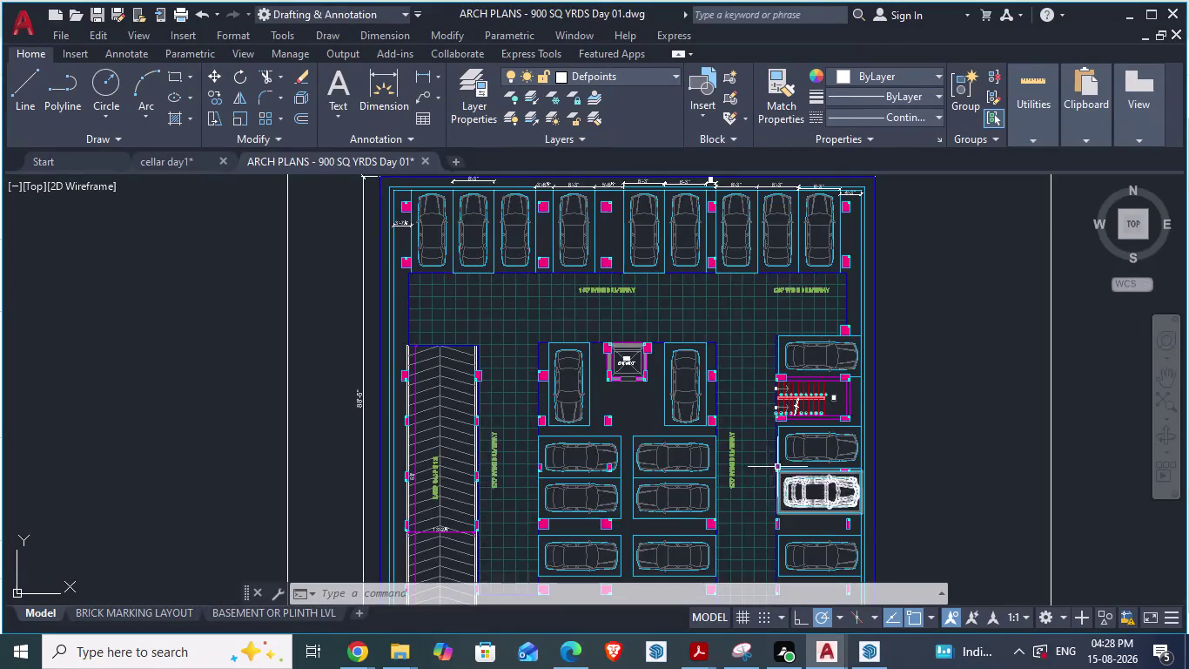
Zoom around the parking bays, select the ramp's chevron hatch, then switch to the plan PDF.
scroll(down, 3)
scroll(up, 3)
scroll(up, 3)
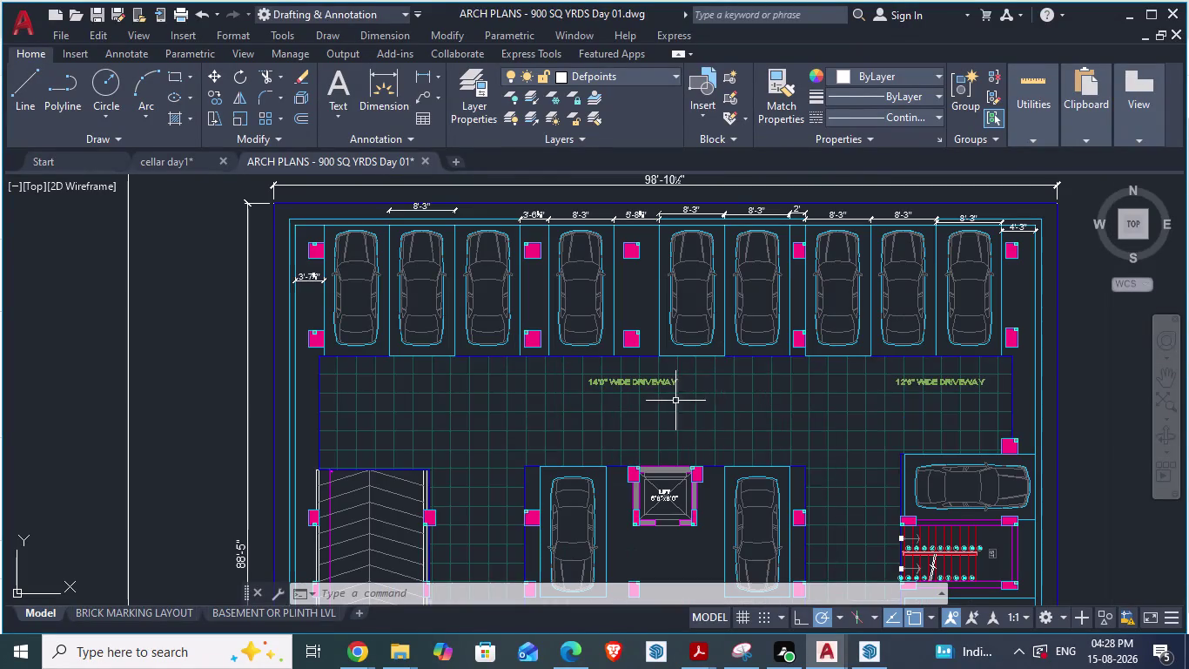
scroll(up, 3)
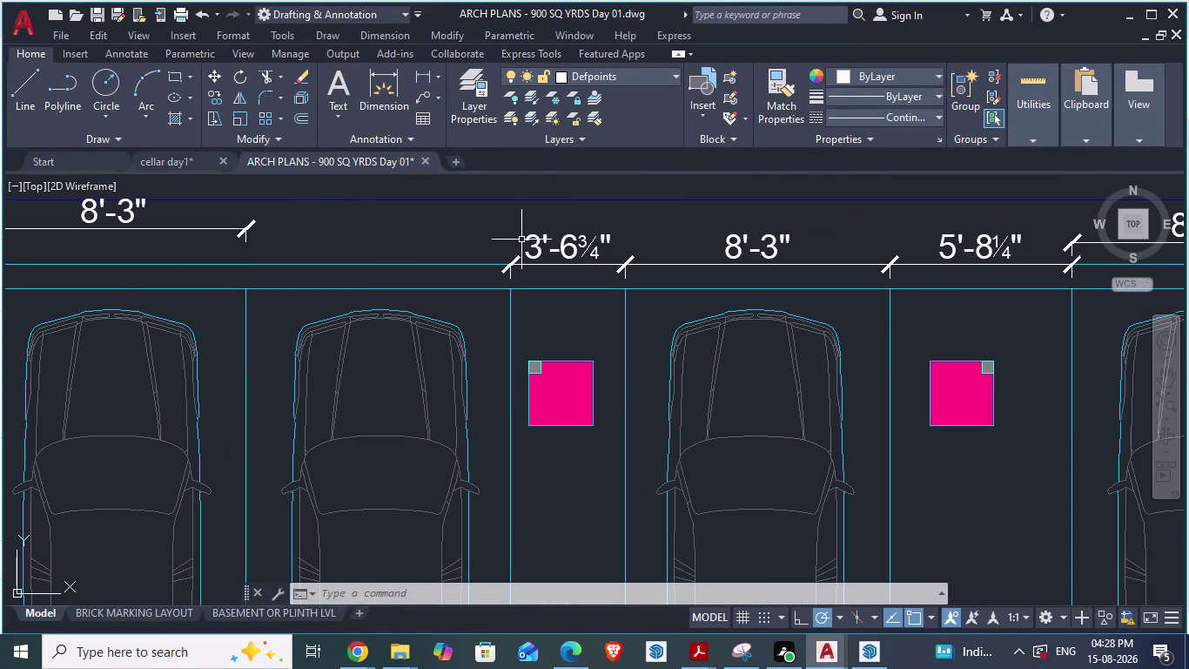
scroll(down, 3)
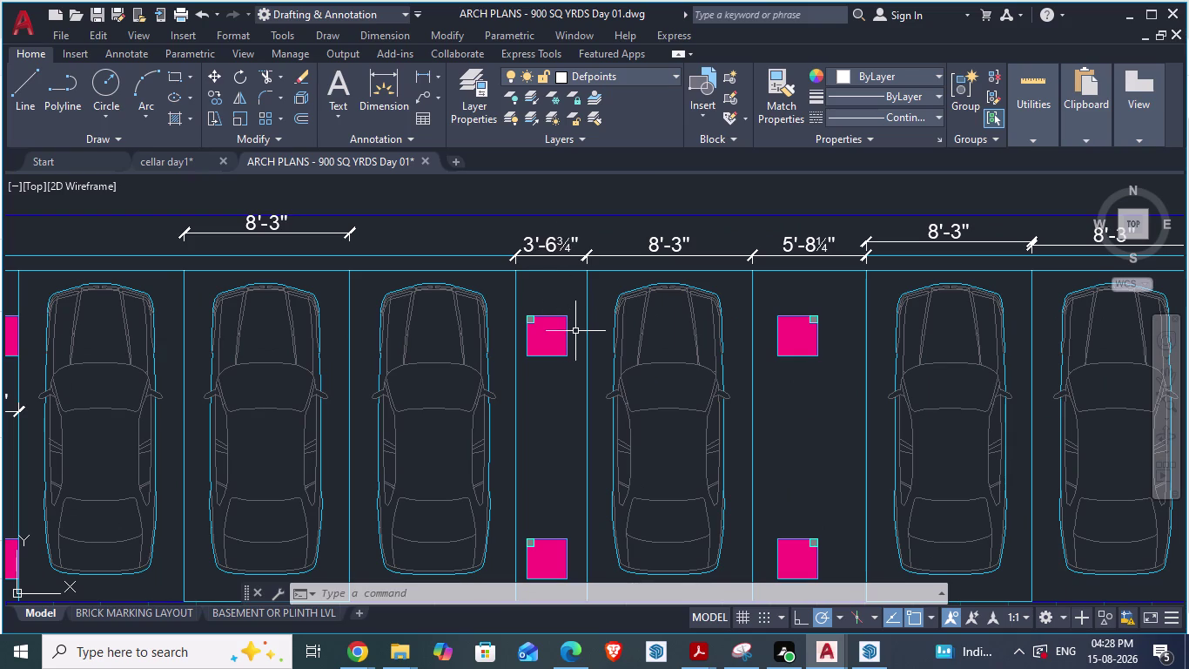
scroll(down, 3)
scroll(down, 3)
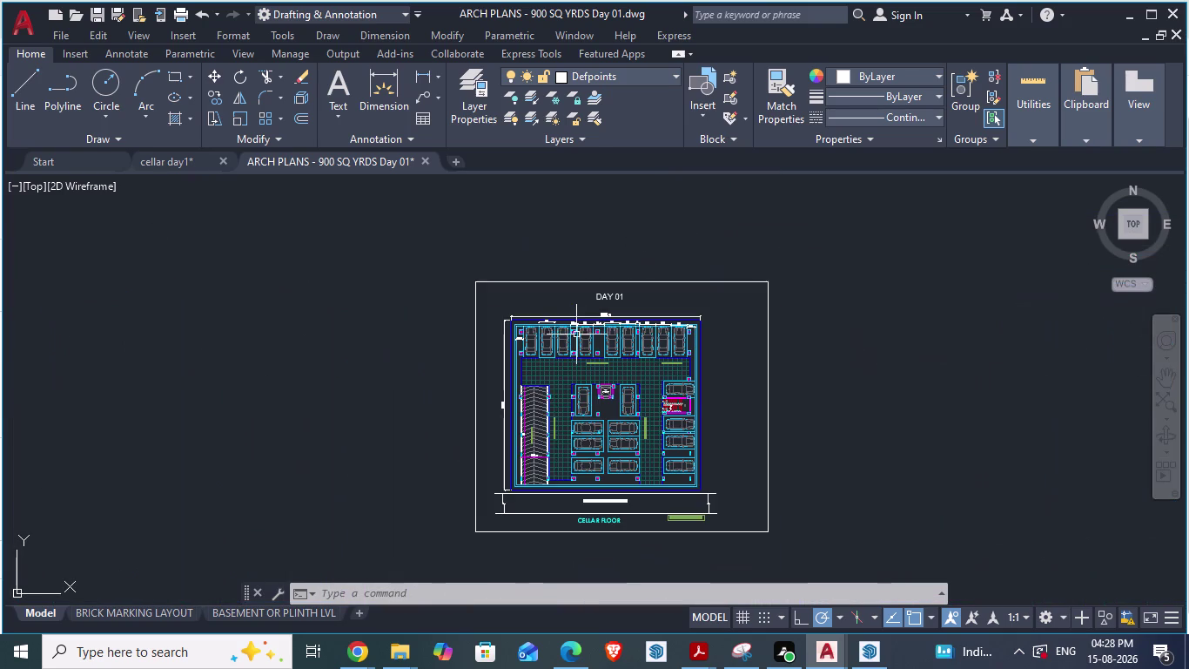
scroll(up, 3)
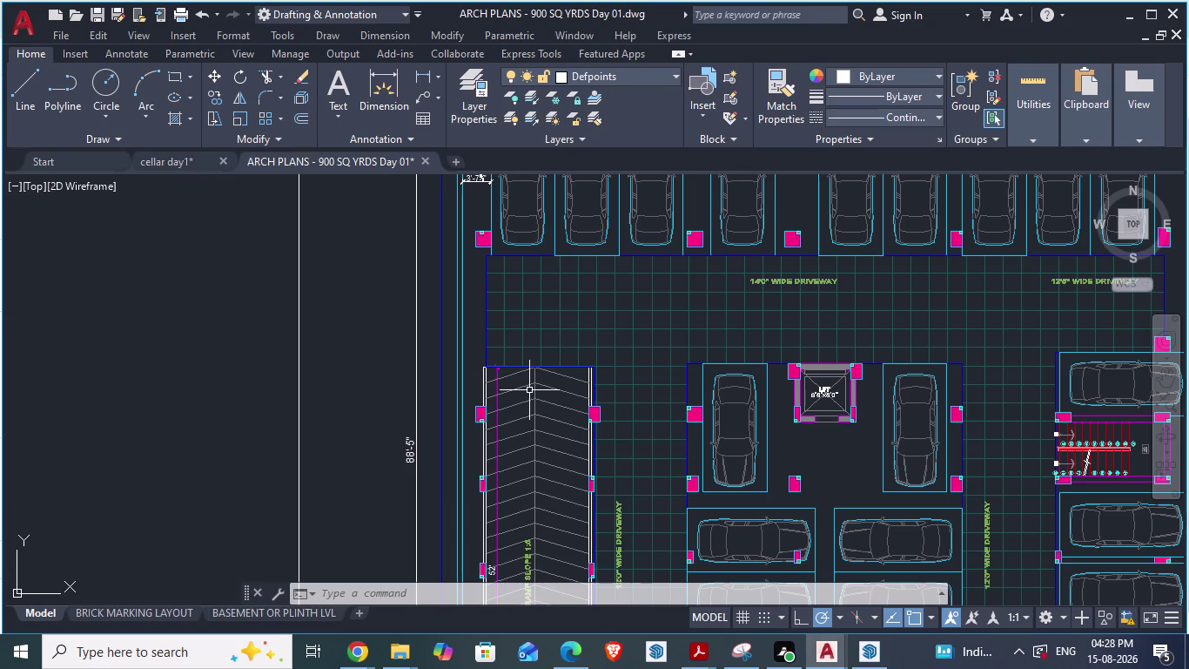
click(688, 649)
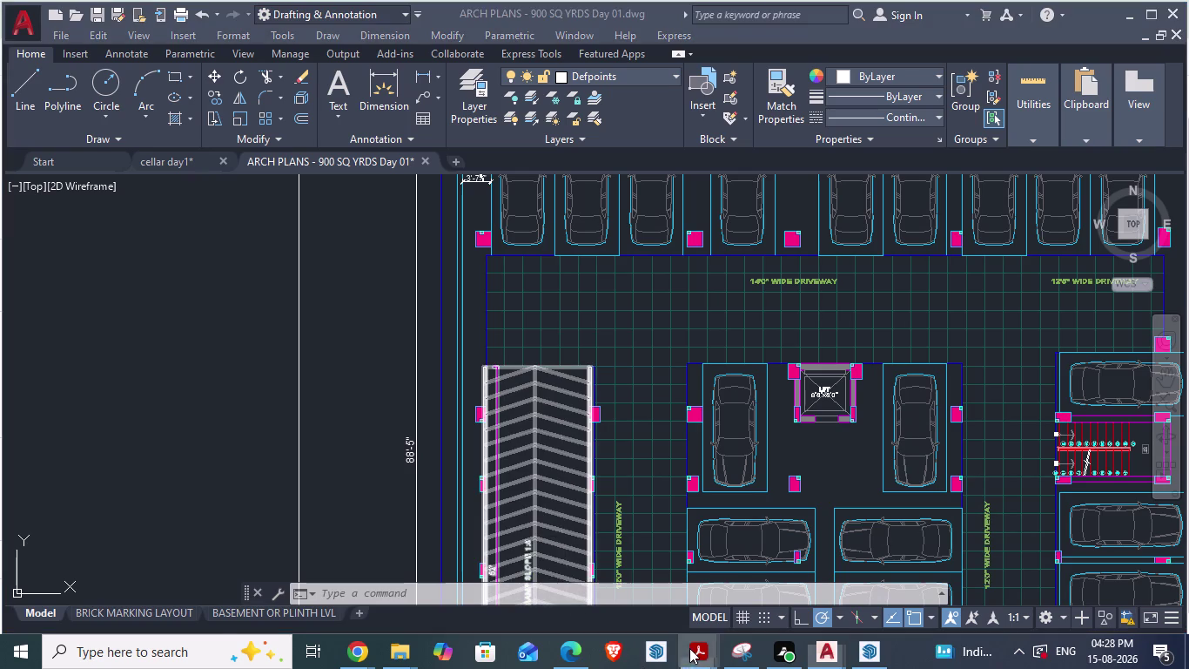
click(1072, 579)
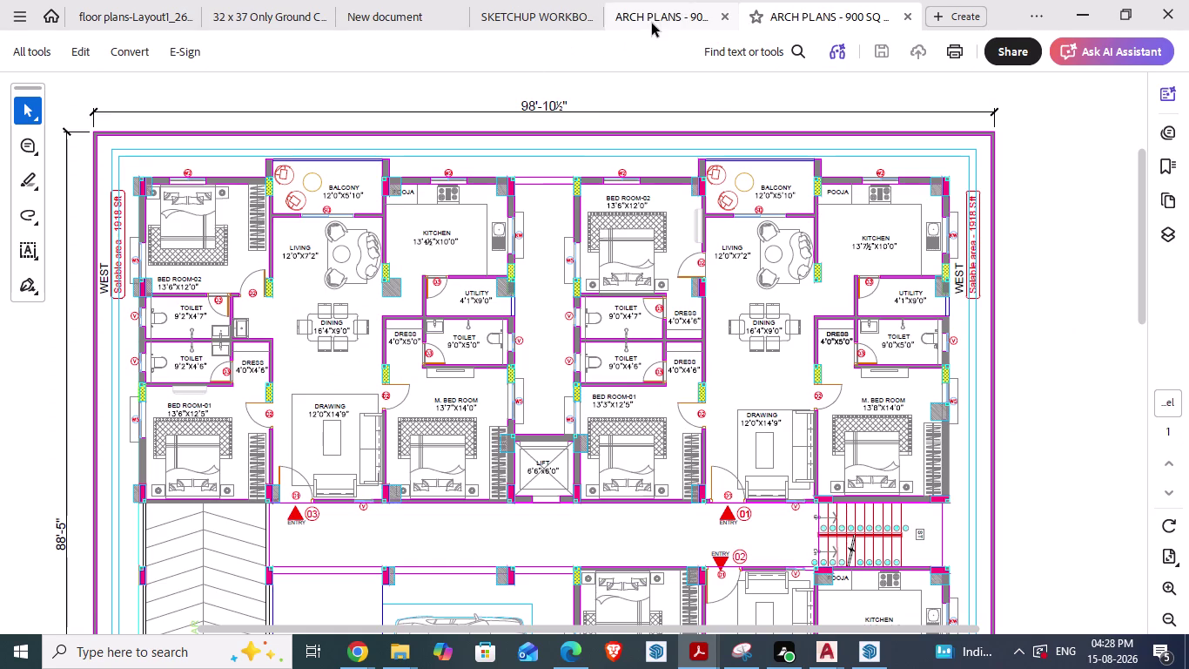
Check the top parking bays and 14'0" driveway in the other PDF, then return to AutoCAD.
click(654, 23)
scroll(up, 3)
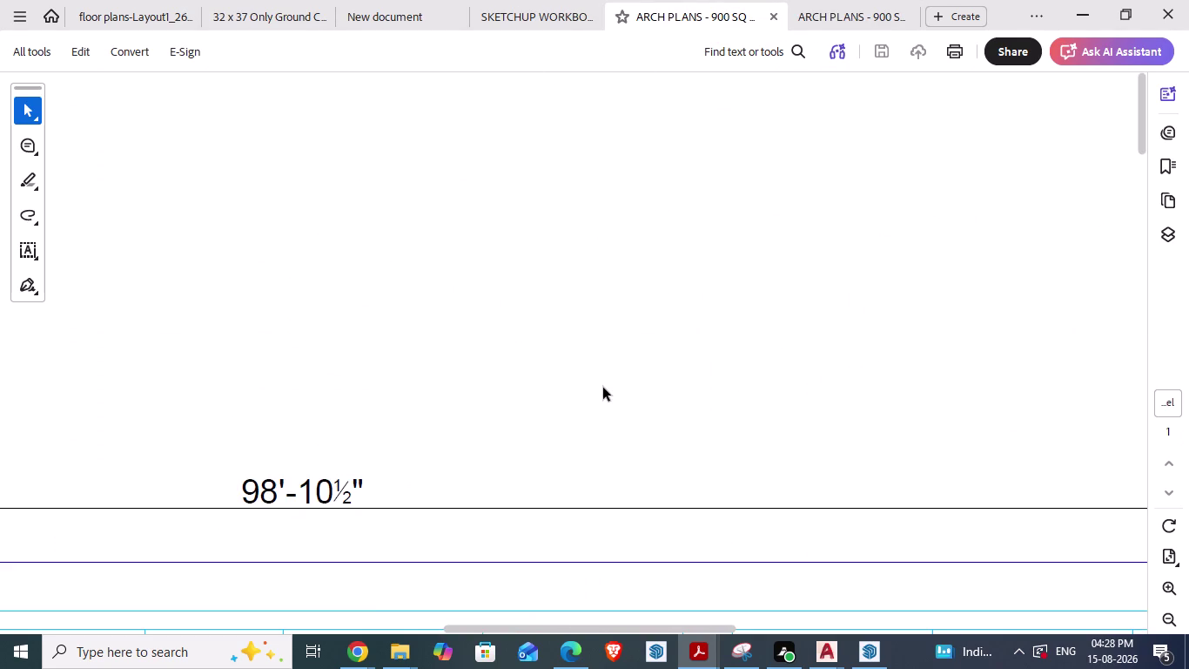
scroll(down, 3)
scroll(down, 3)
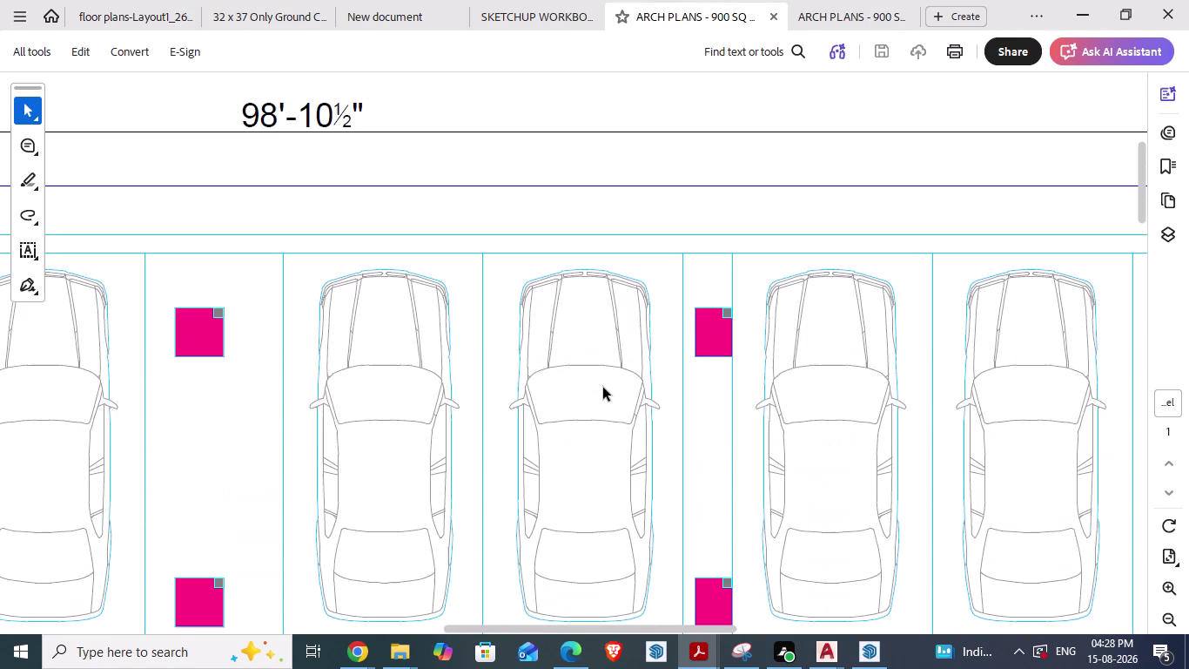
drag(643, 631, 491, 632)
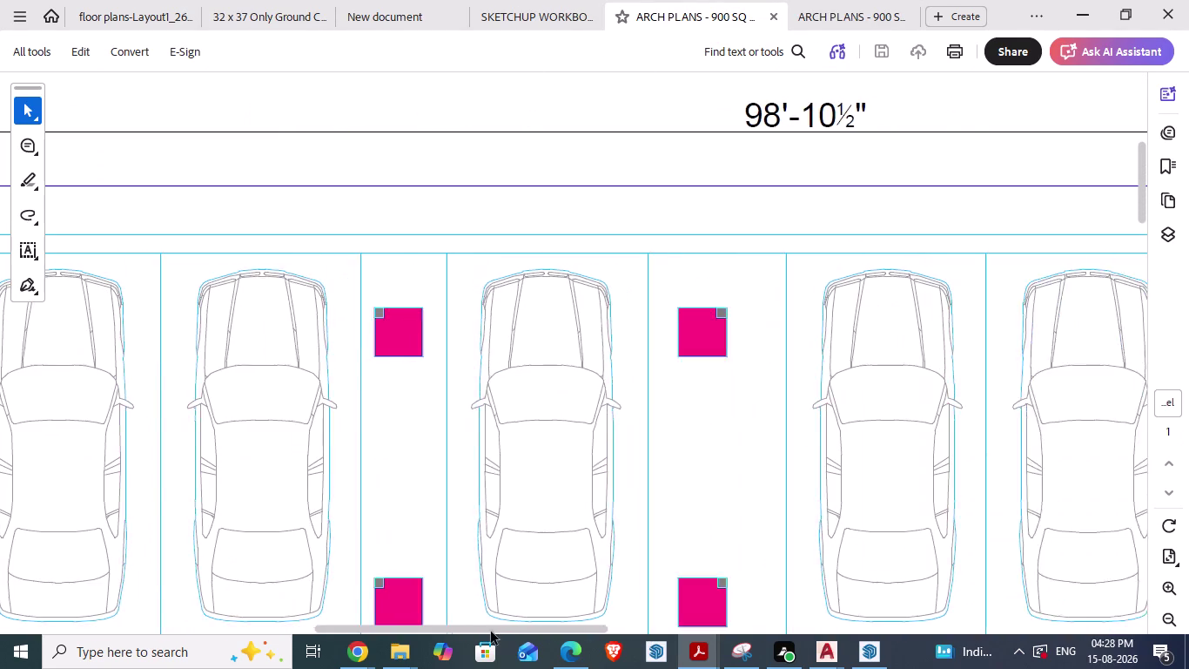
drag(491, 631, 490, 631)
scroll(down, 3)
click(828, 647)
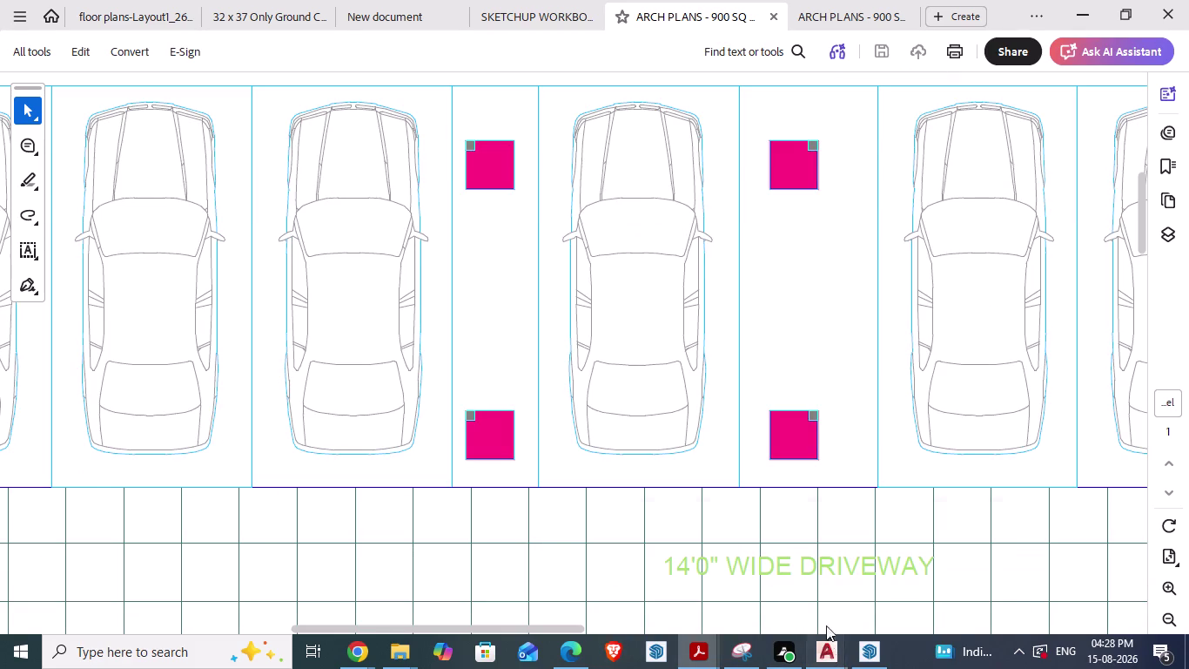
click(770, 565)
Save the cellar day1 drawing under its current name with SA.
scroll(up, 3)
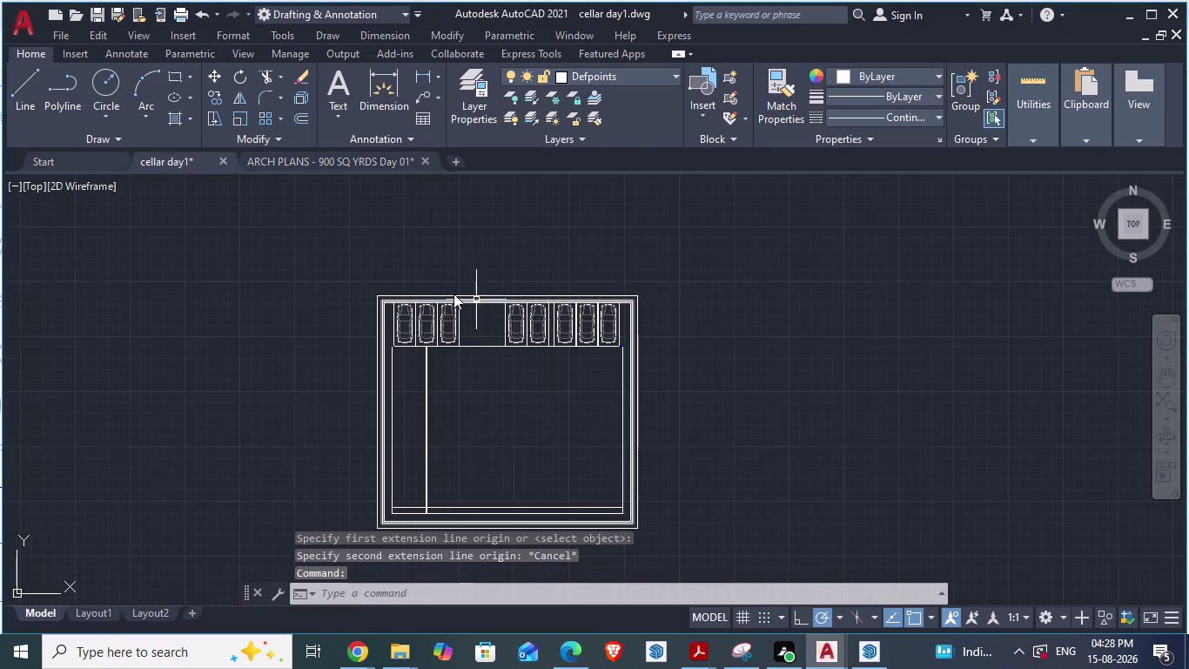
scroll(up, 3)
text(s)
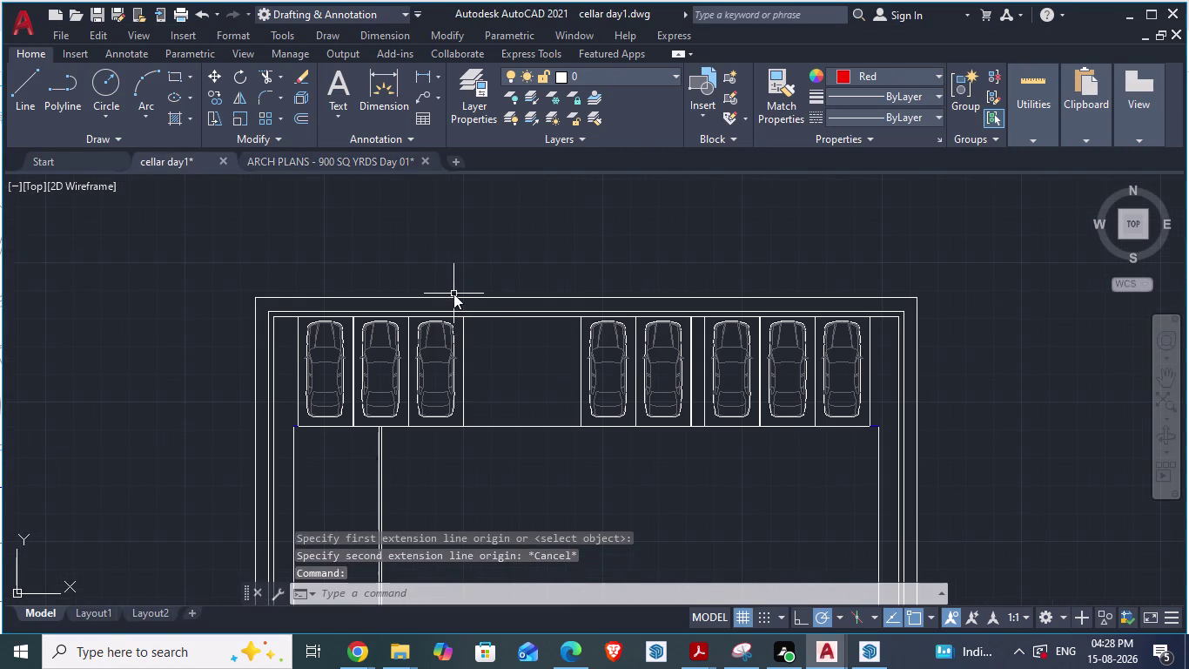
text(a)
key(Return)
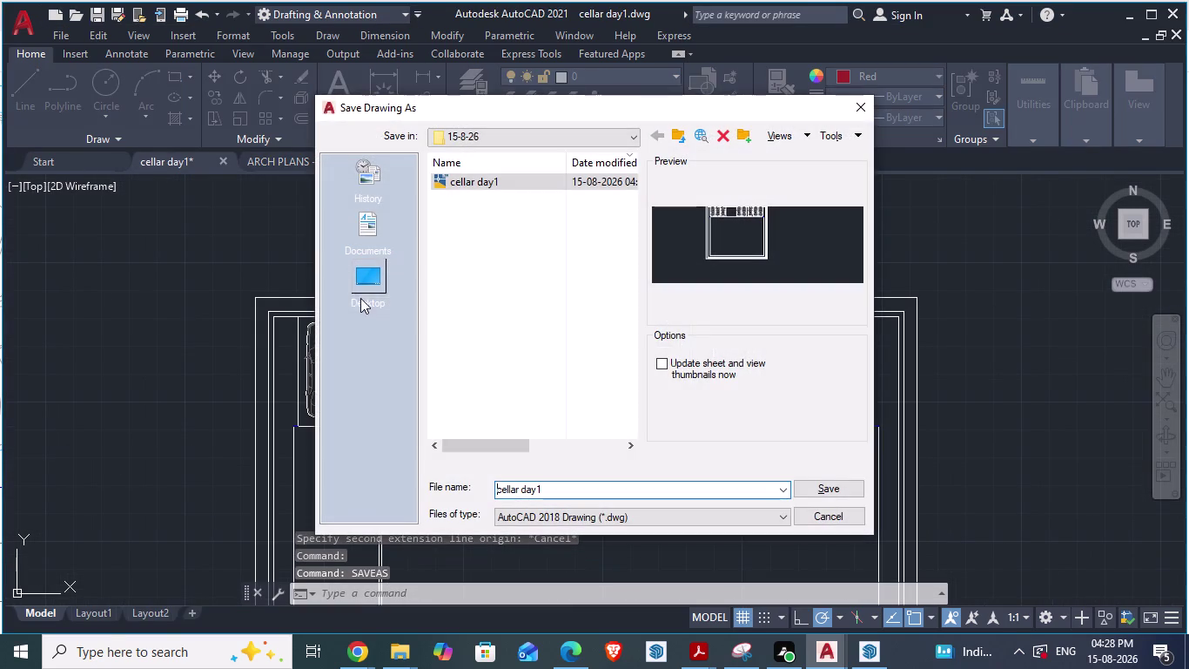
click(835, 521)
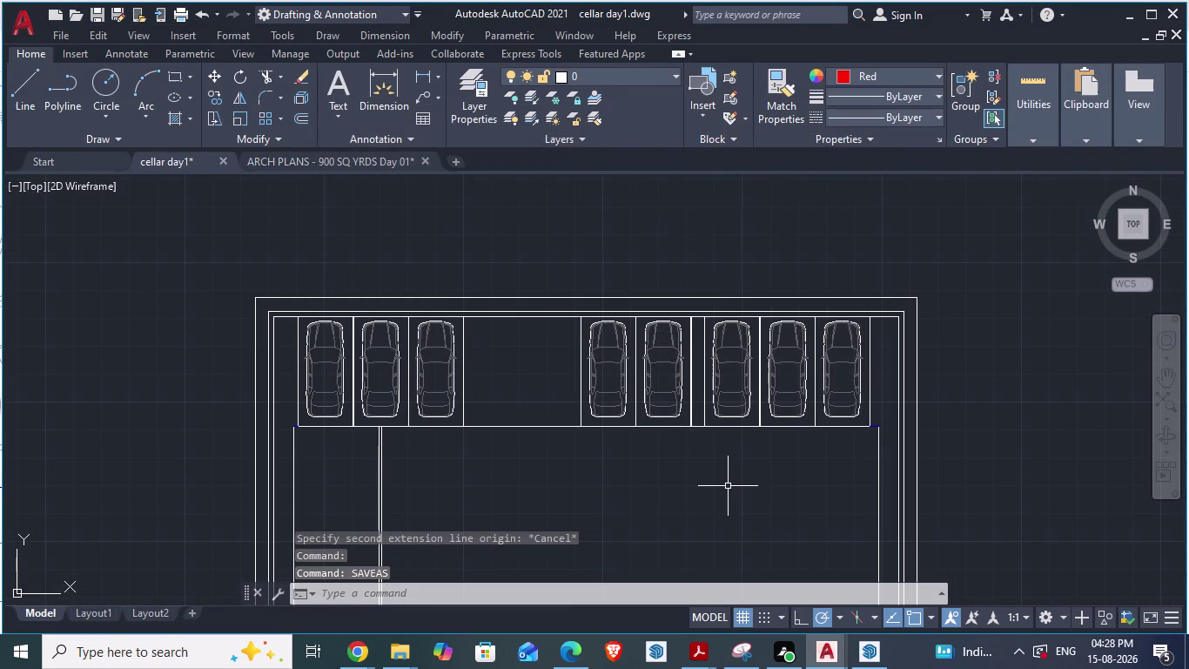
Dimension the cellar outline's full top width at 98'-10 1/2" and select the dimension.
text(da)
key(Return)
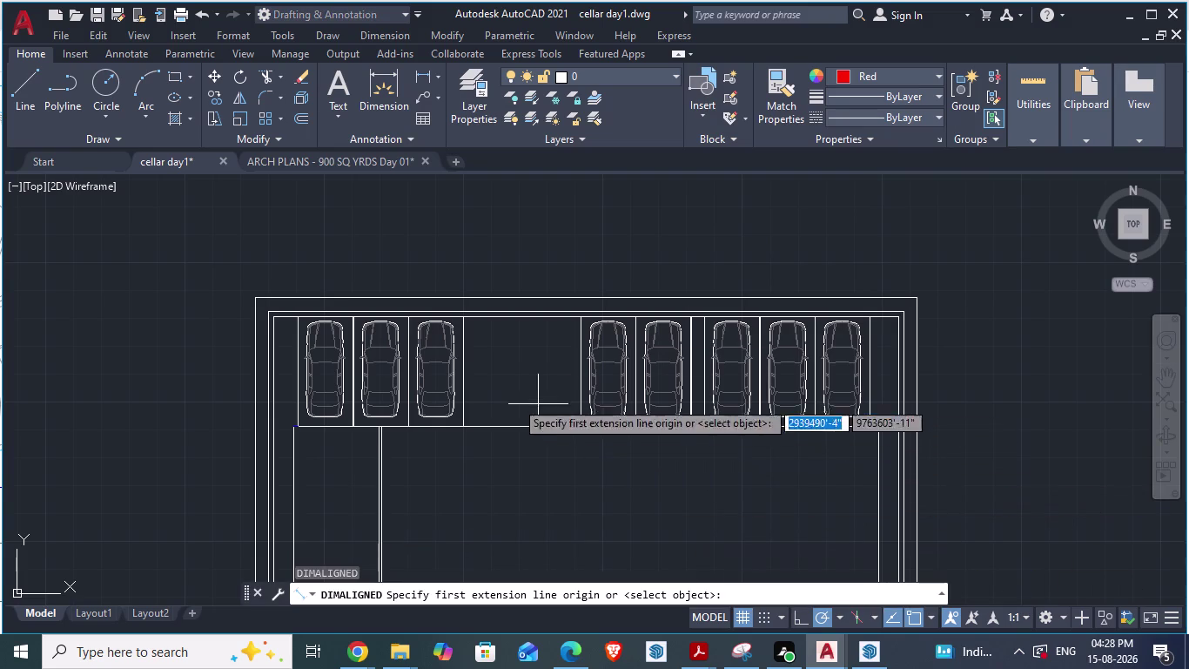
click(259, 297)
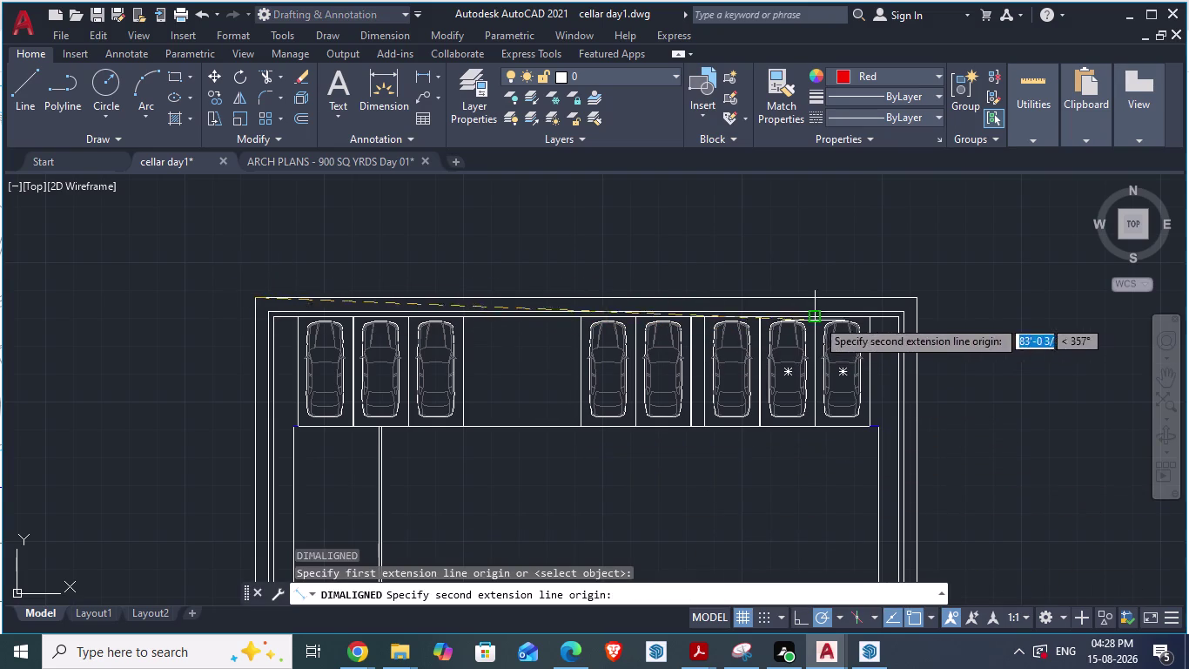
click(916, 295)
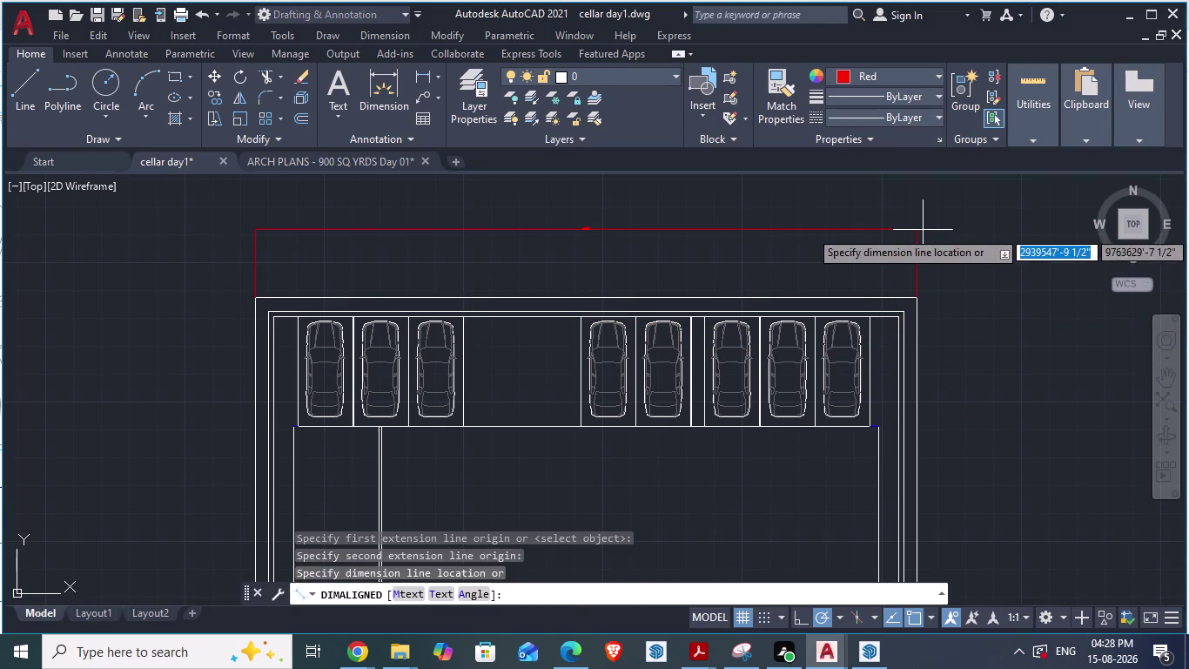
click(923, 230)
scroll(up, 3)
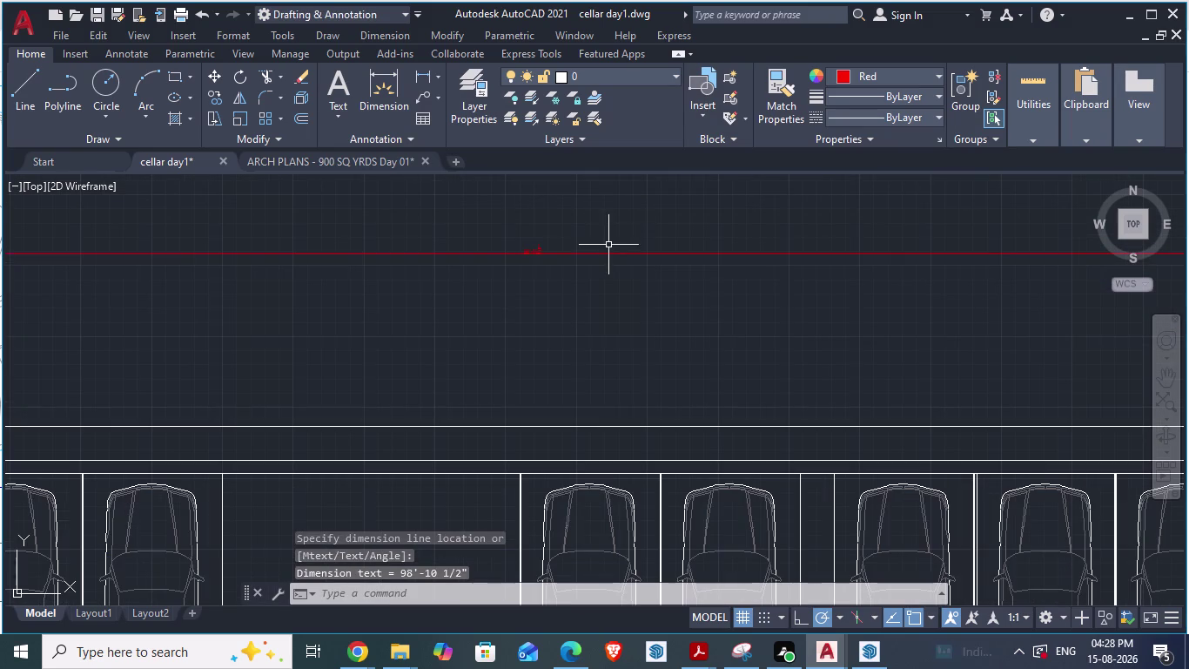
scroll(up, 3)
scroll(down, 3)
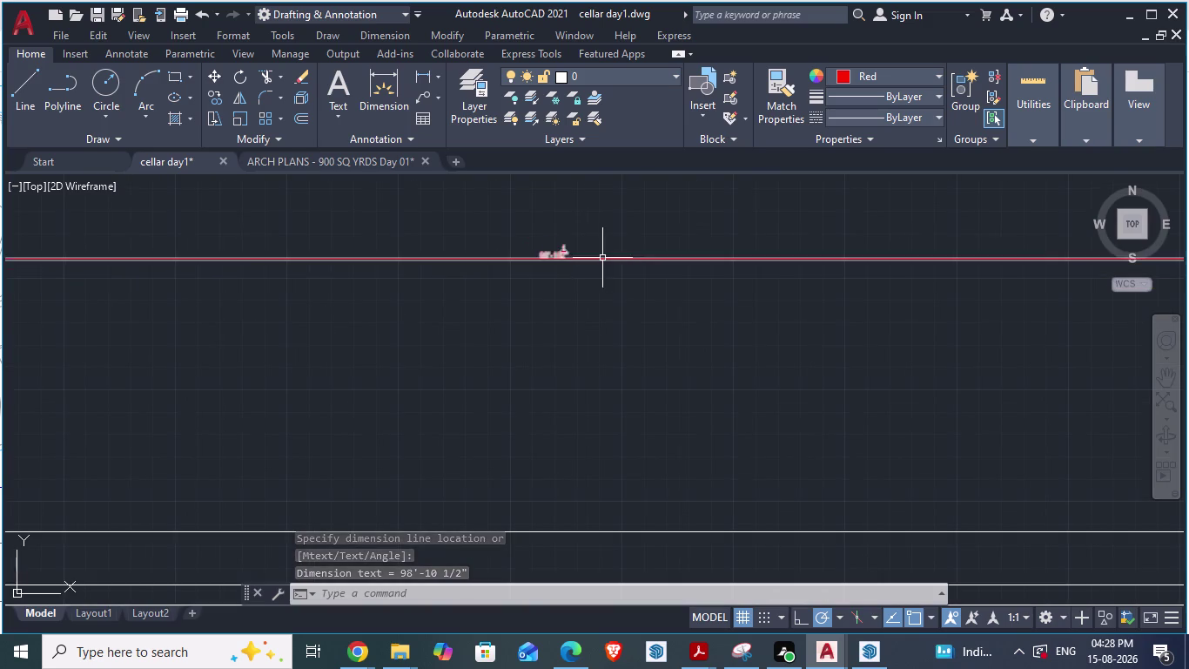
scroll(down, 3)
click(588, 261)
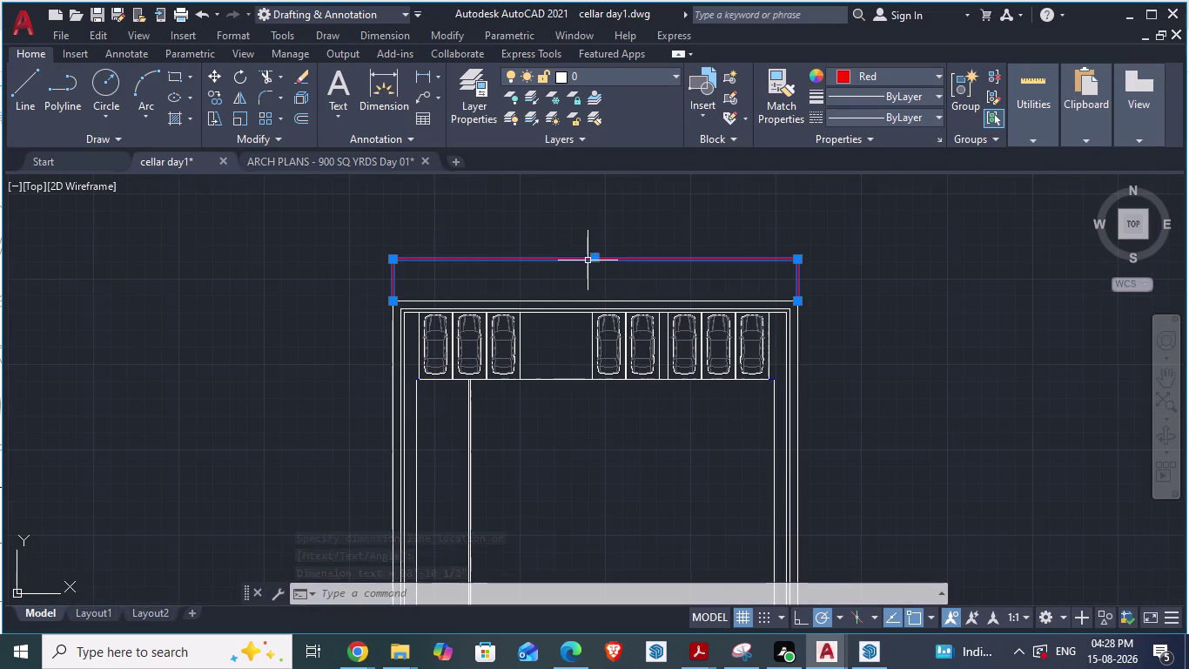
Open Properties for the width dimension, then cancel the selection.
right_click(588, 260)
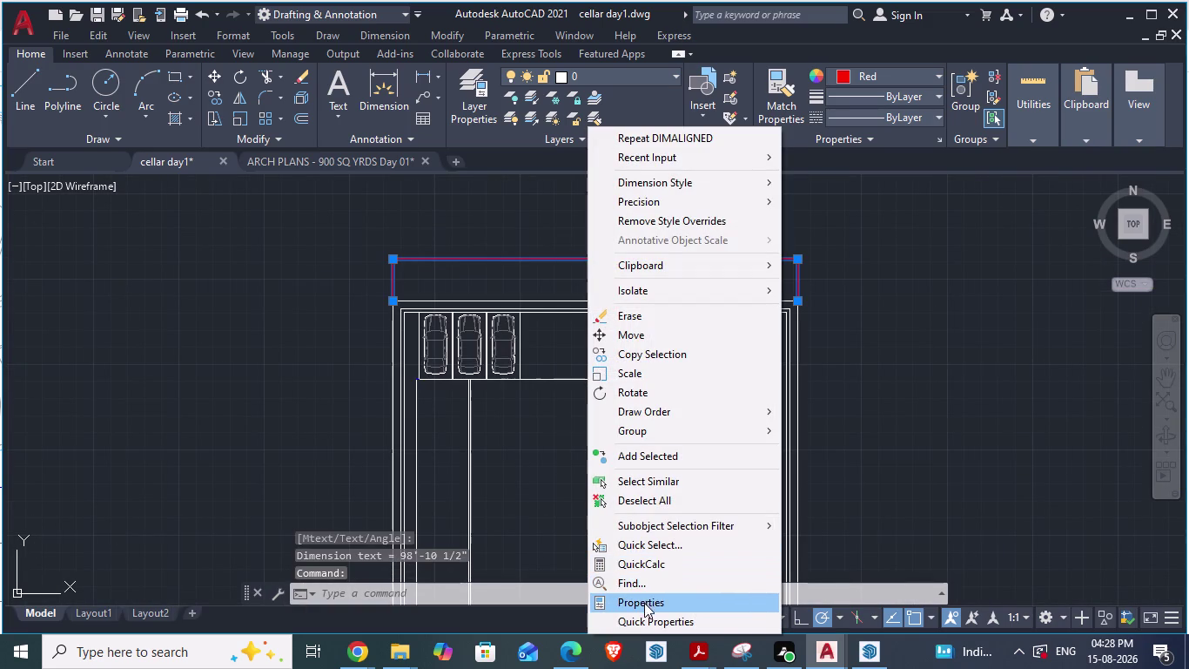
click(643, 616)
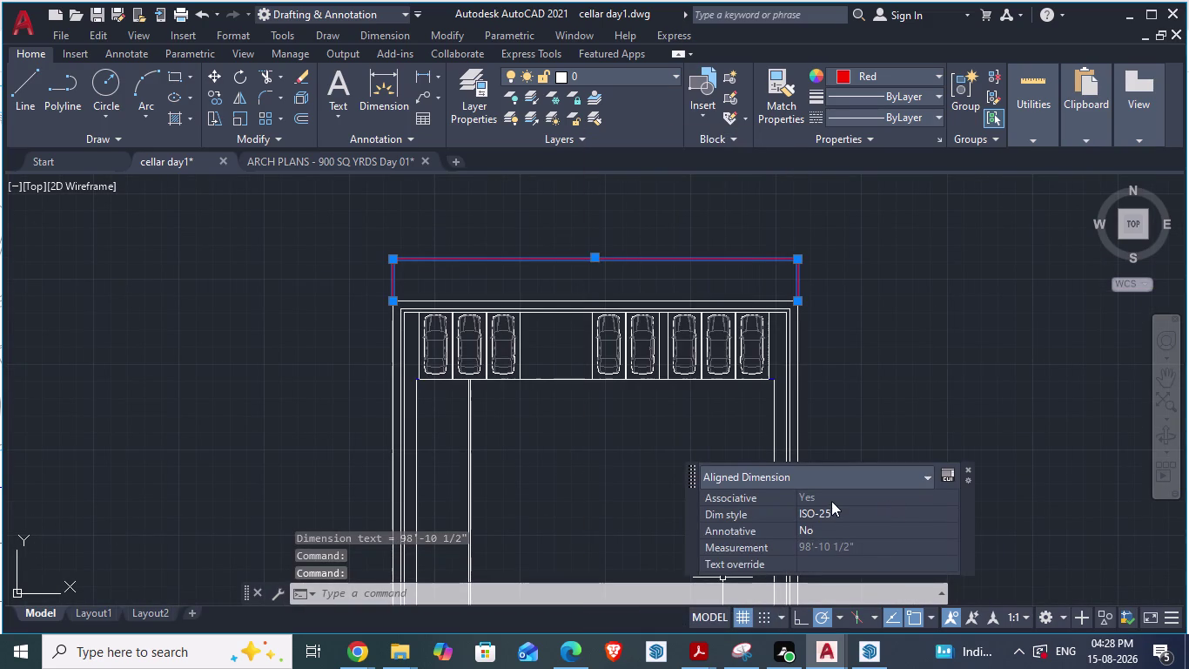
click(964, 473)
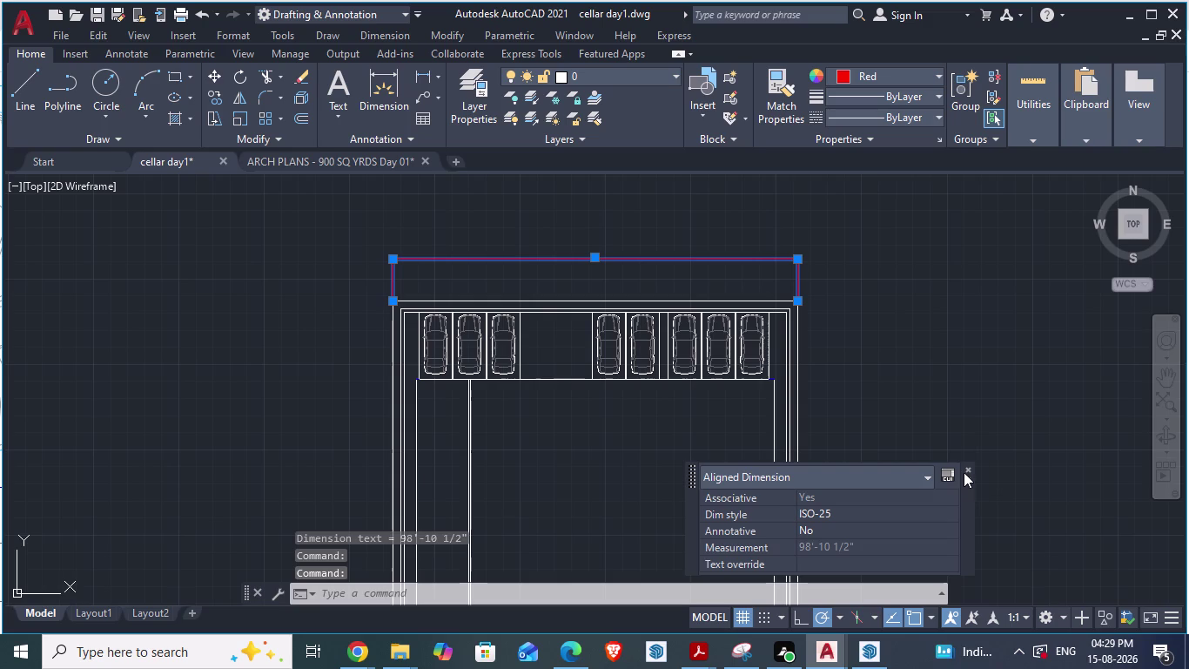
click(969, 465)
right_click(903, 270)
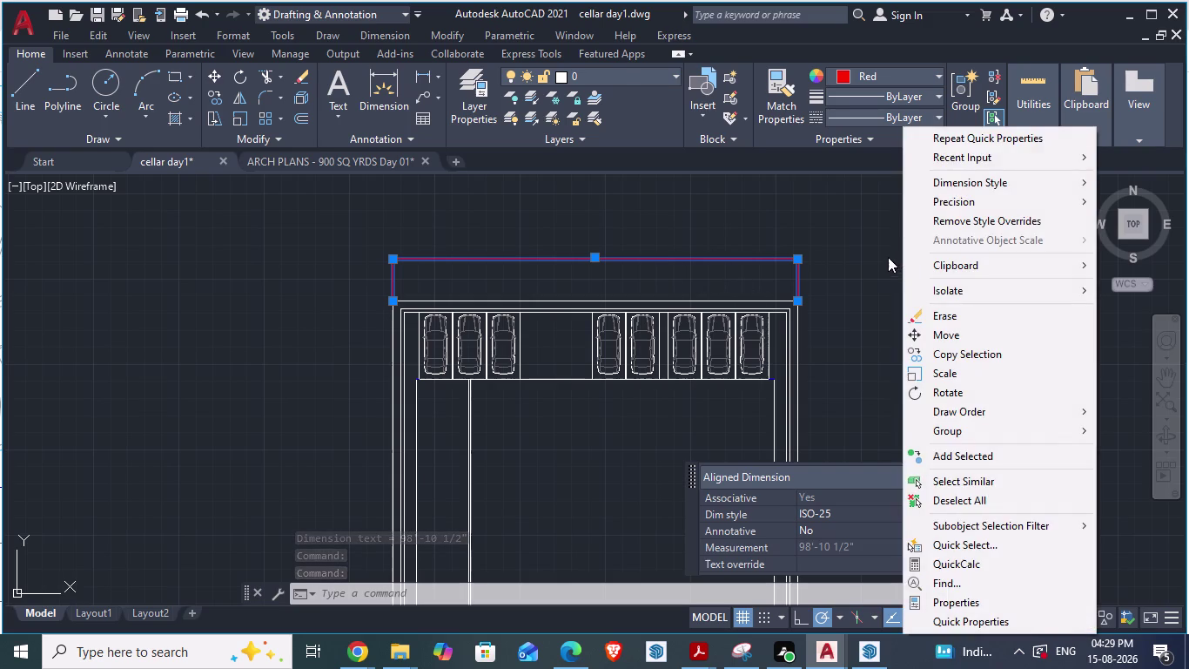
key(Escape)
click(885, 254)
key(Escape)
key(Escape)
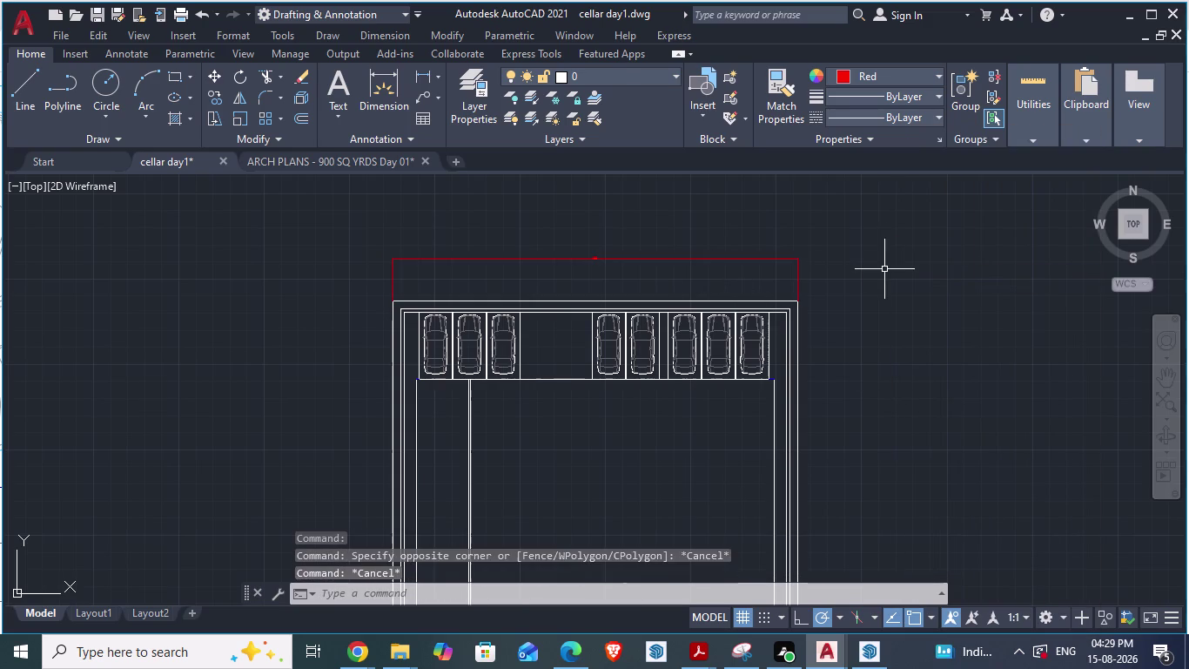
key(Escape)
right_click(891, 277)
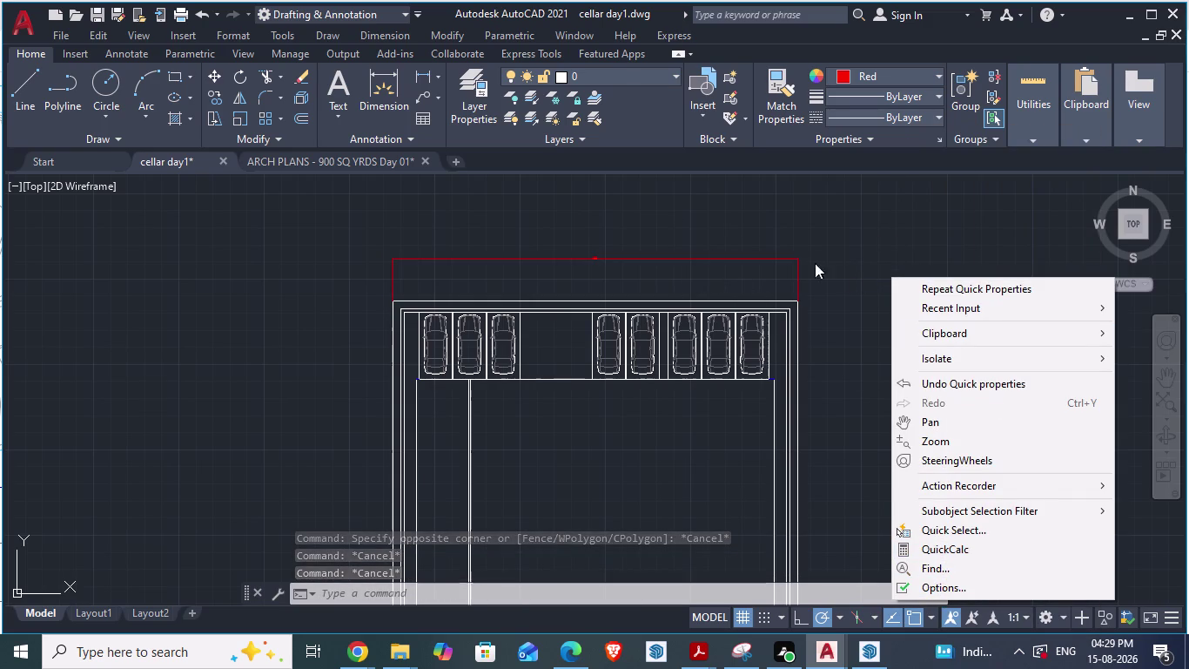
Reselect the dimension above the parking bays and set its colour to ByBlock.
click(784, 256)
click(789, 261)
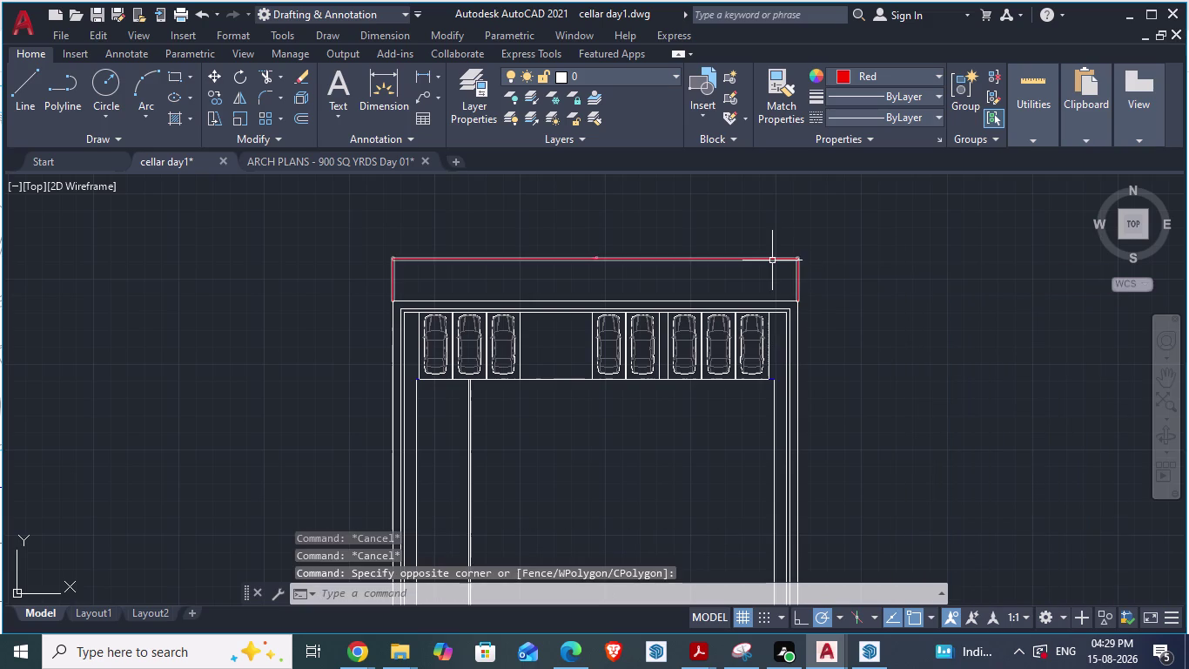
click(771, 260)
right_click(771, 260)
click(830, 594)
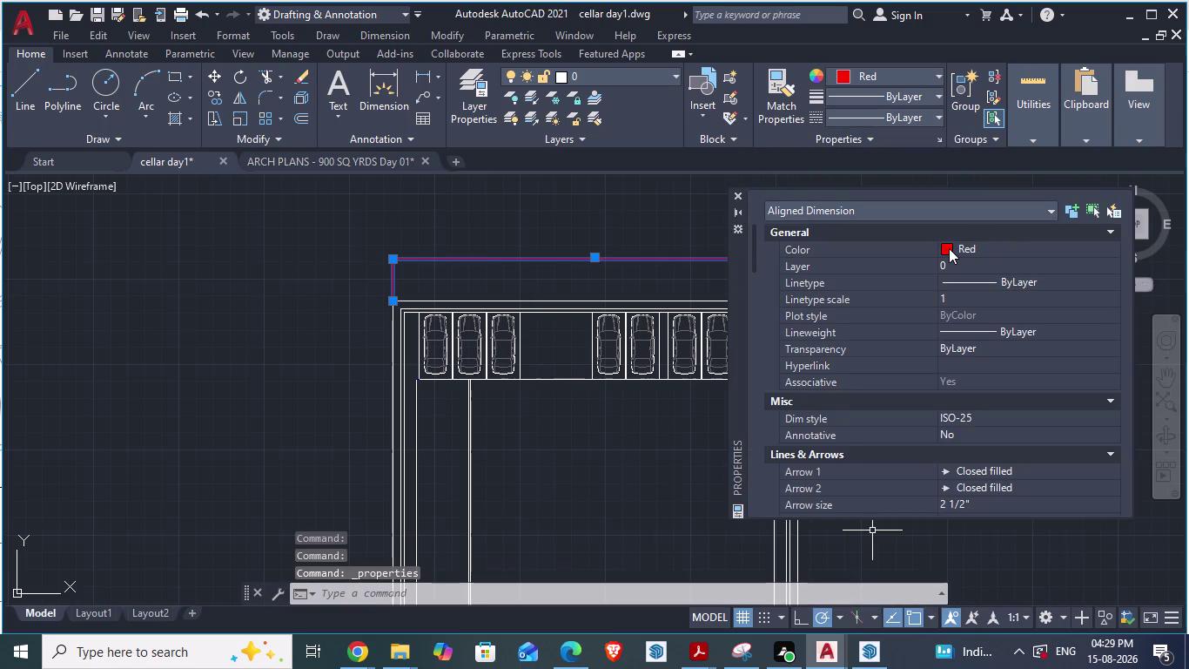
click(947, 249)
click(947, 248)
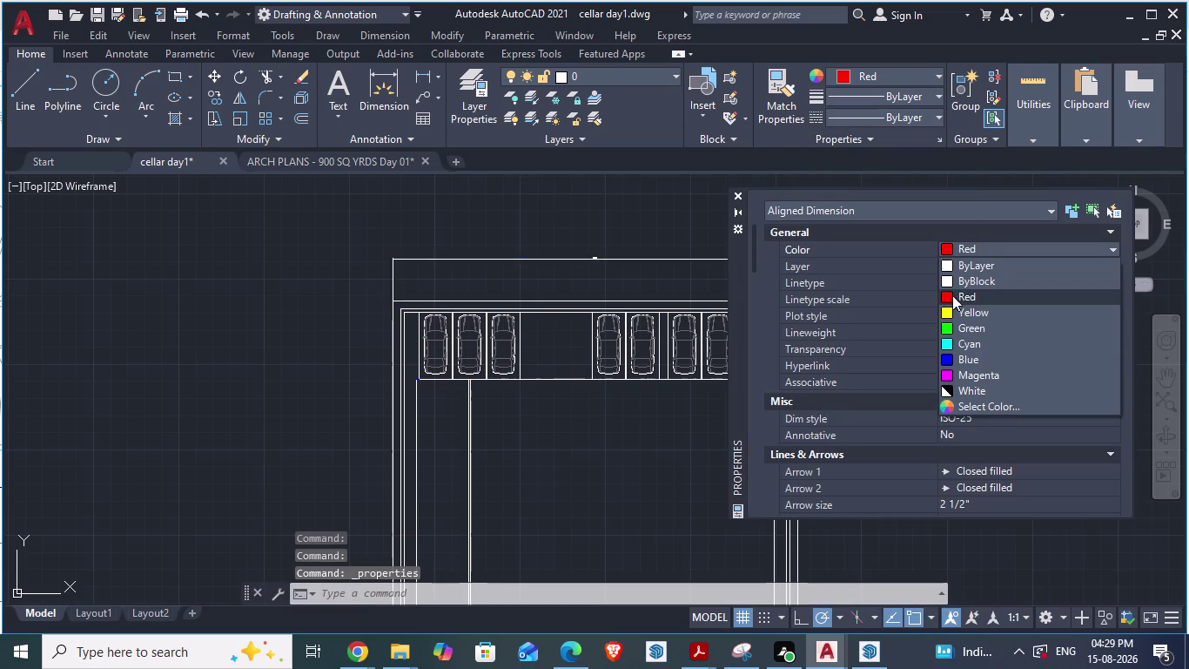
scroll(up, 3)
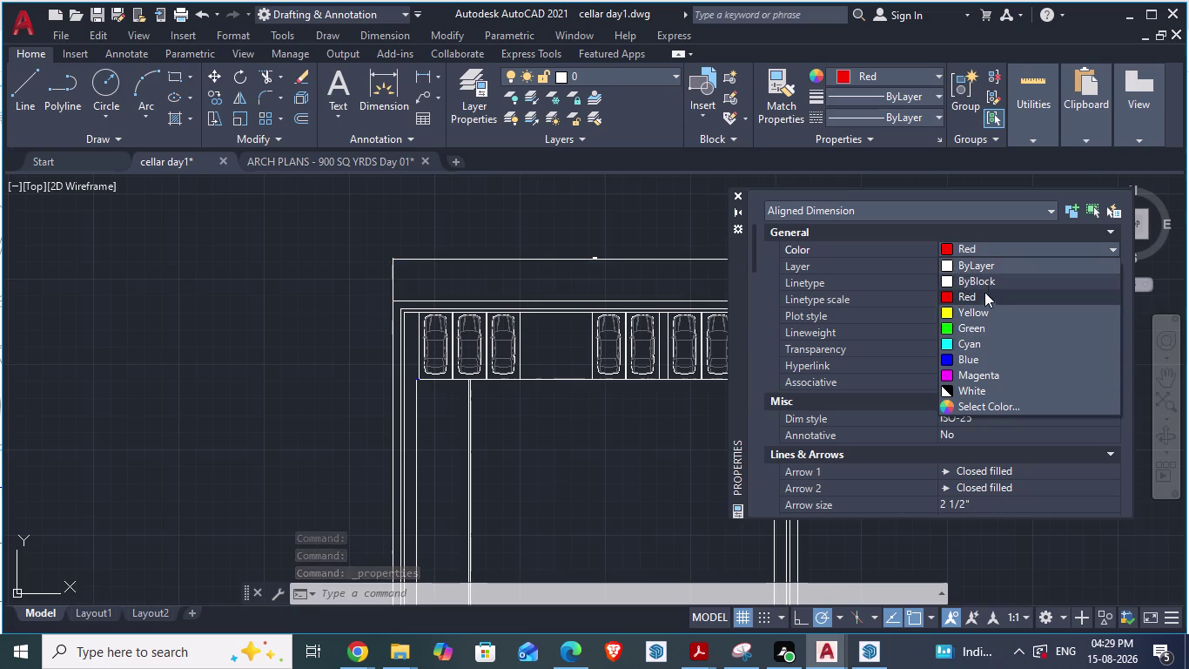
scroll(up, 3)
scroll(up, 3)
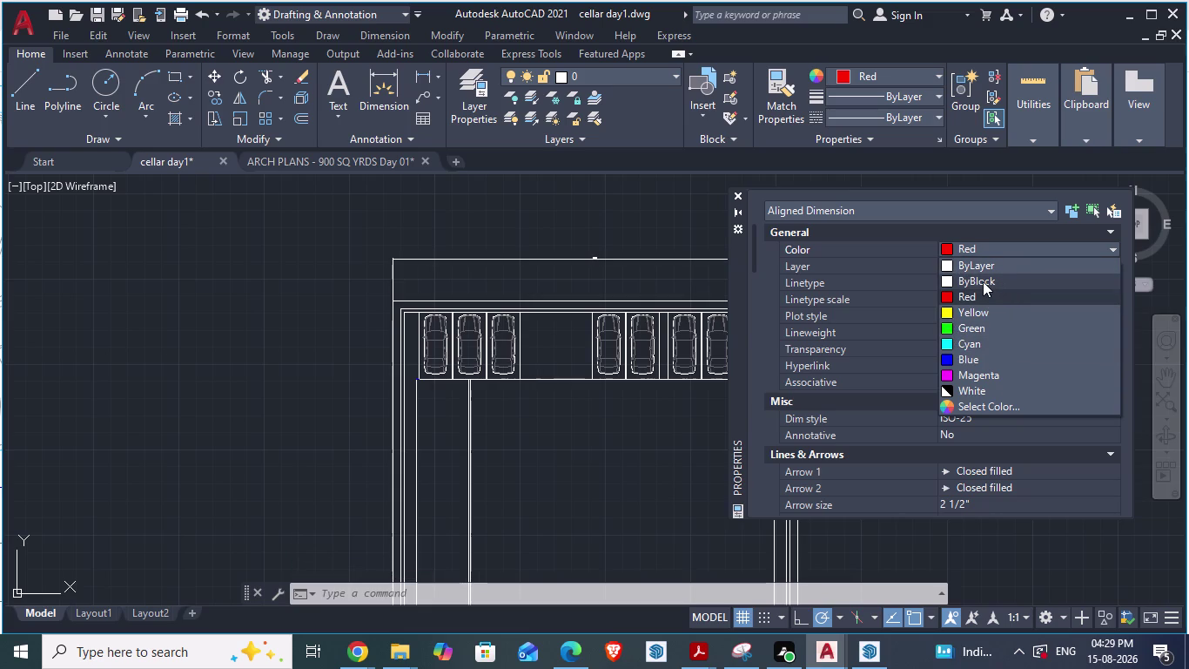
click(983, 281)
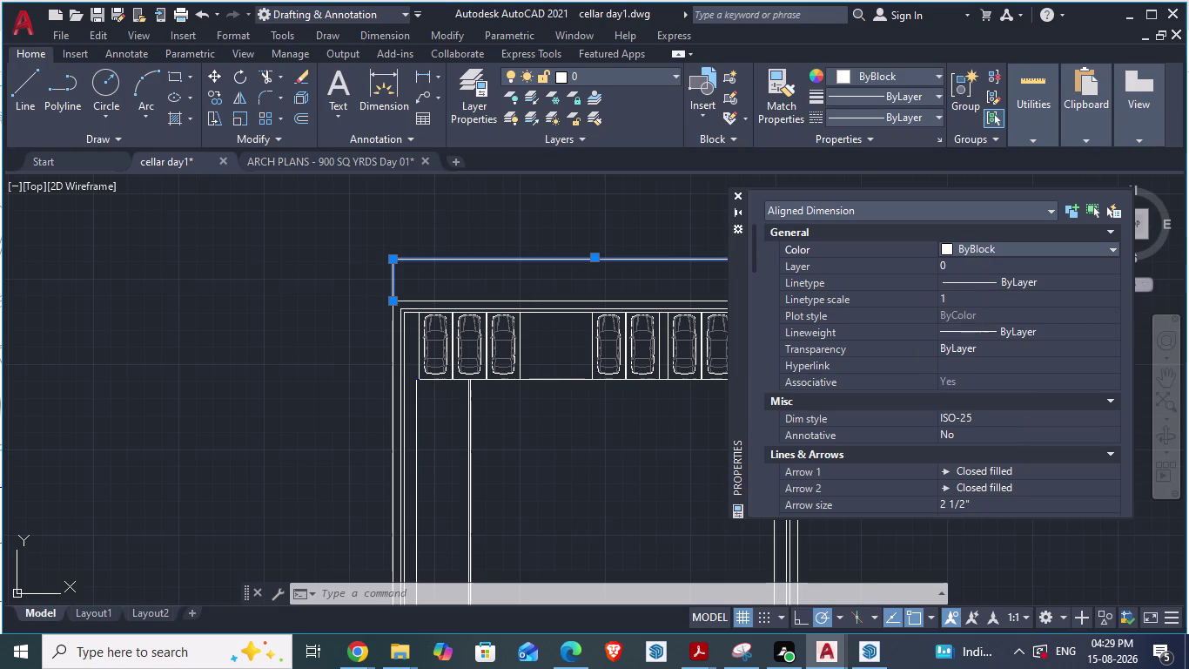
Cancel the stray selection window and close the Properties palette.
click(641, 230)
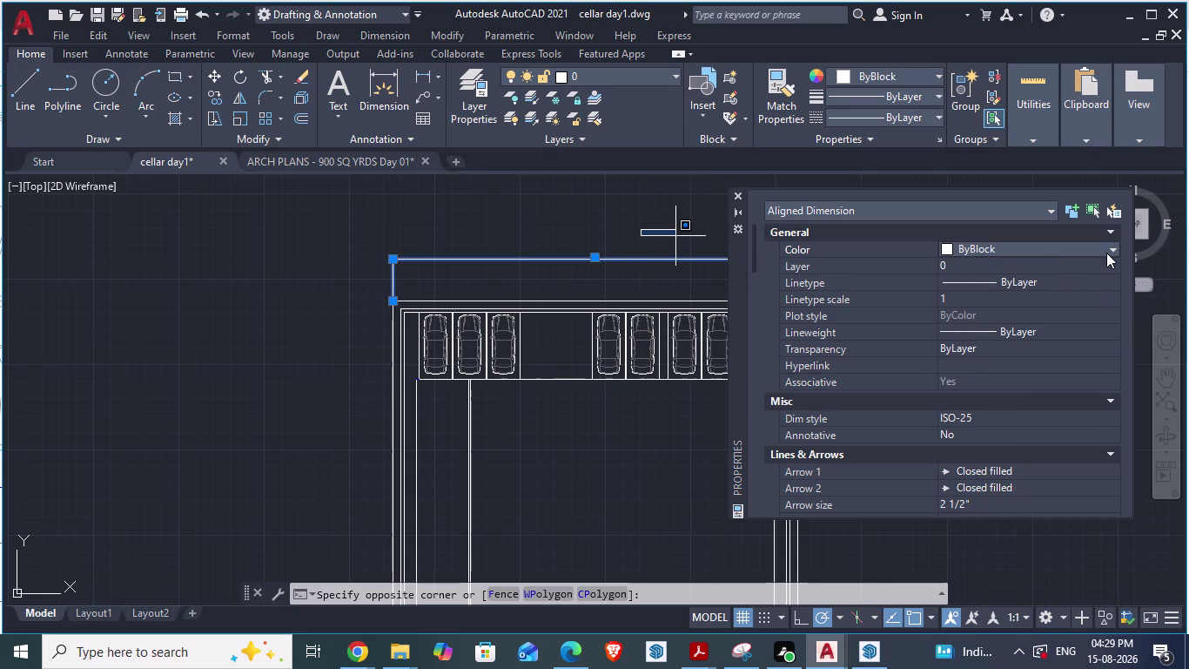
key(Return)
key(Escape)
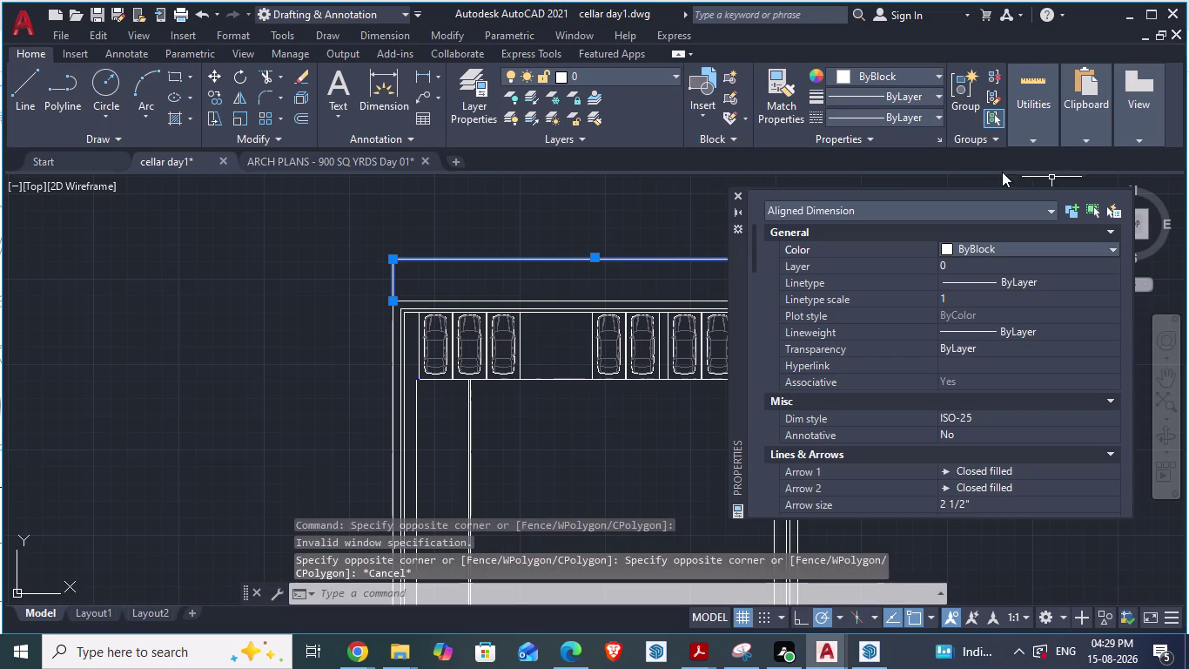
click(738, 199)
scroll(up, 3)
scroll(up, 3)
key(Escape)
click(660, 327)
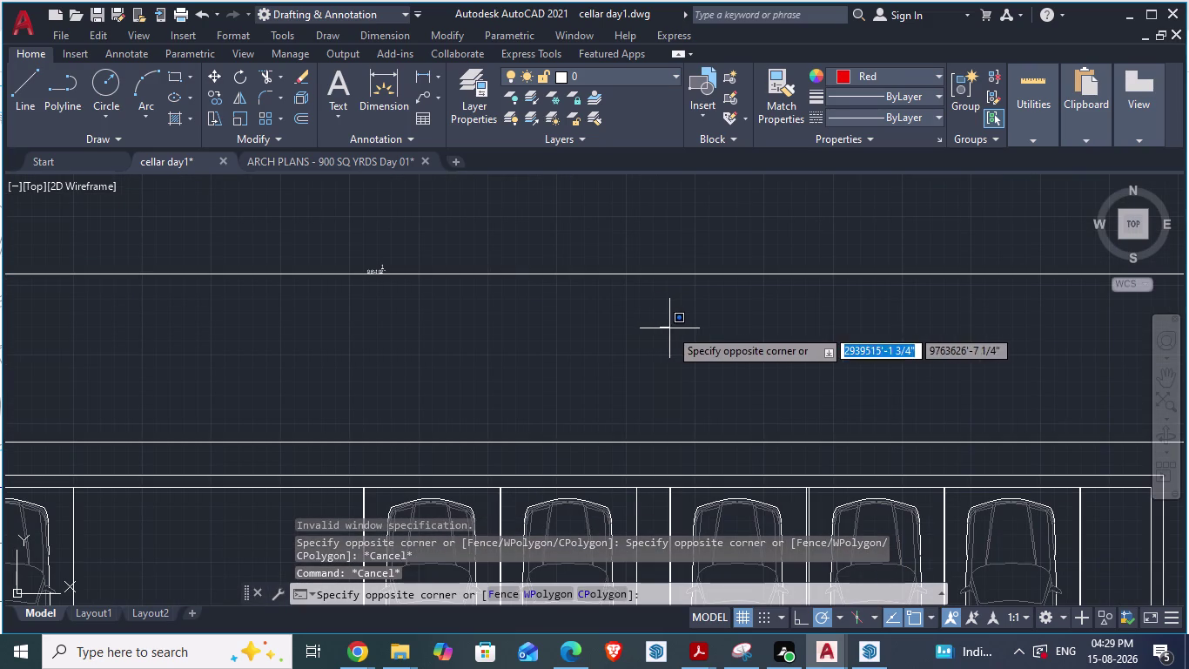
scroll(down, 3)
scroll(up, 3)
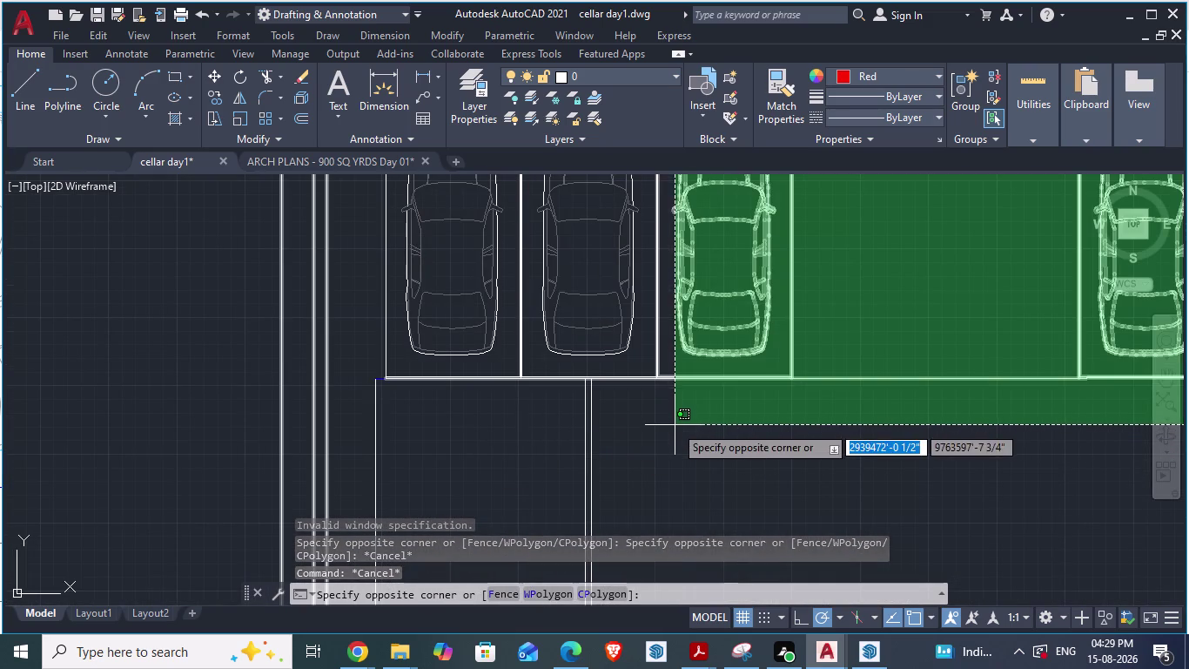
key(Escape)
scroll(down, 3)
scroll(up, 3)
scroll(down, 3)
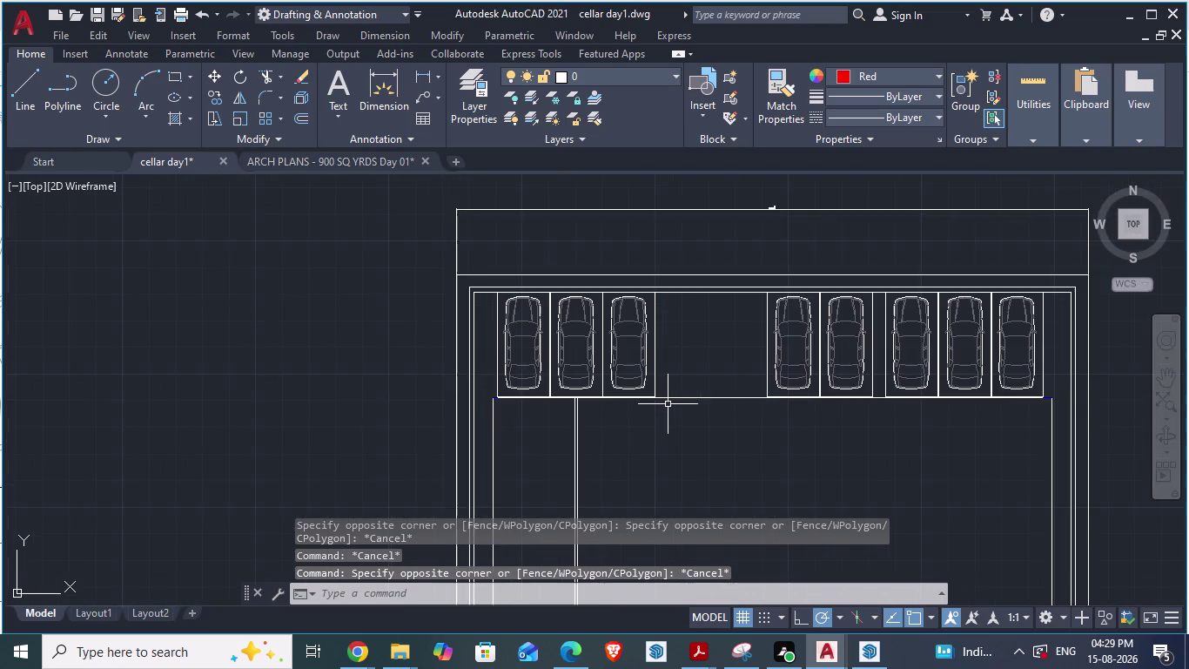
scroll(up, 3)
scroll(down, 3)
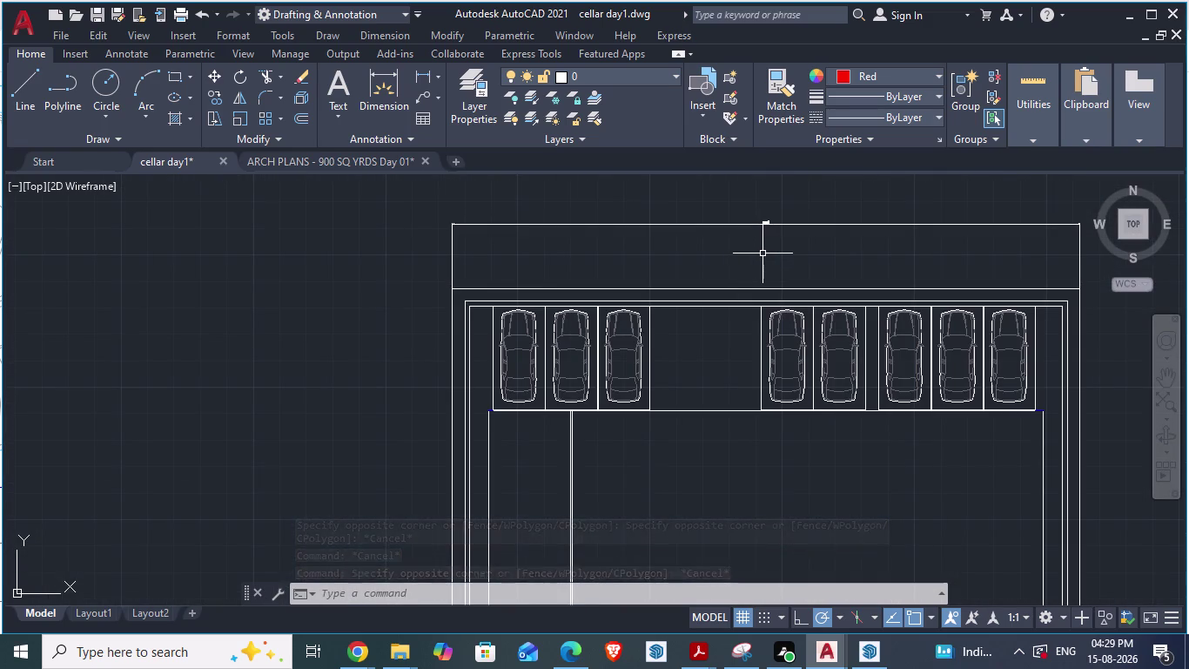
key(d)
key(Return)
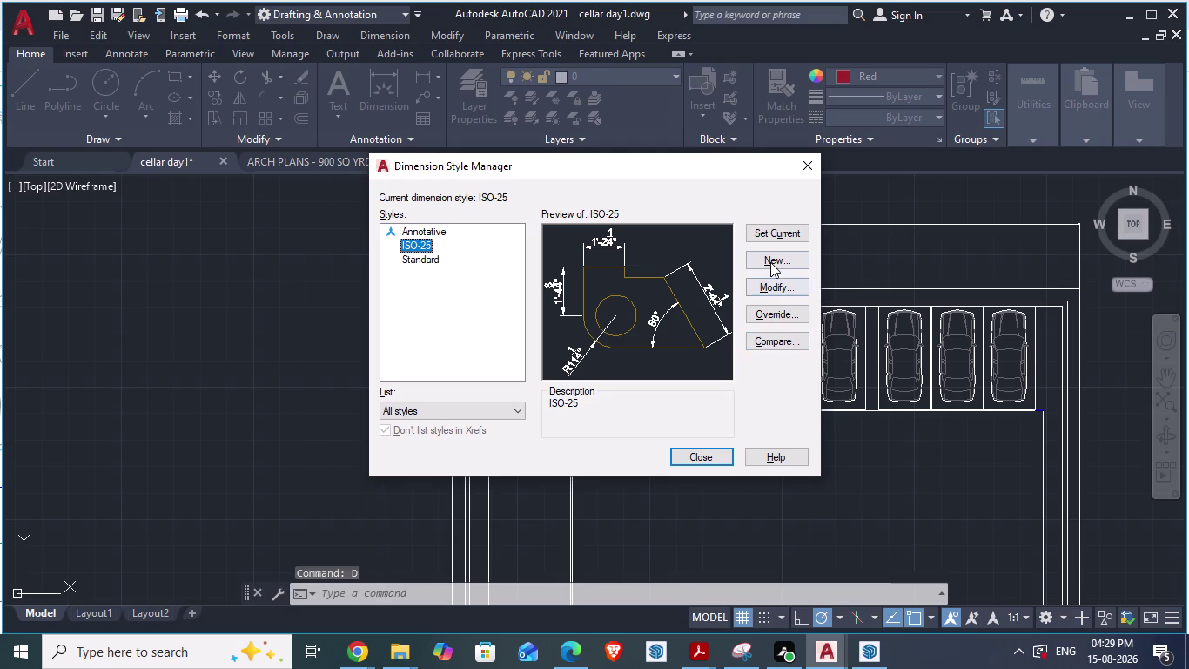
Modify ISO-25, trying several Primary Units round-off values before settling on 1/4".
click(766, 281)
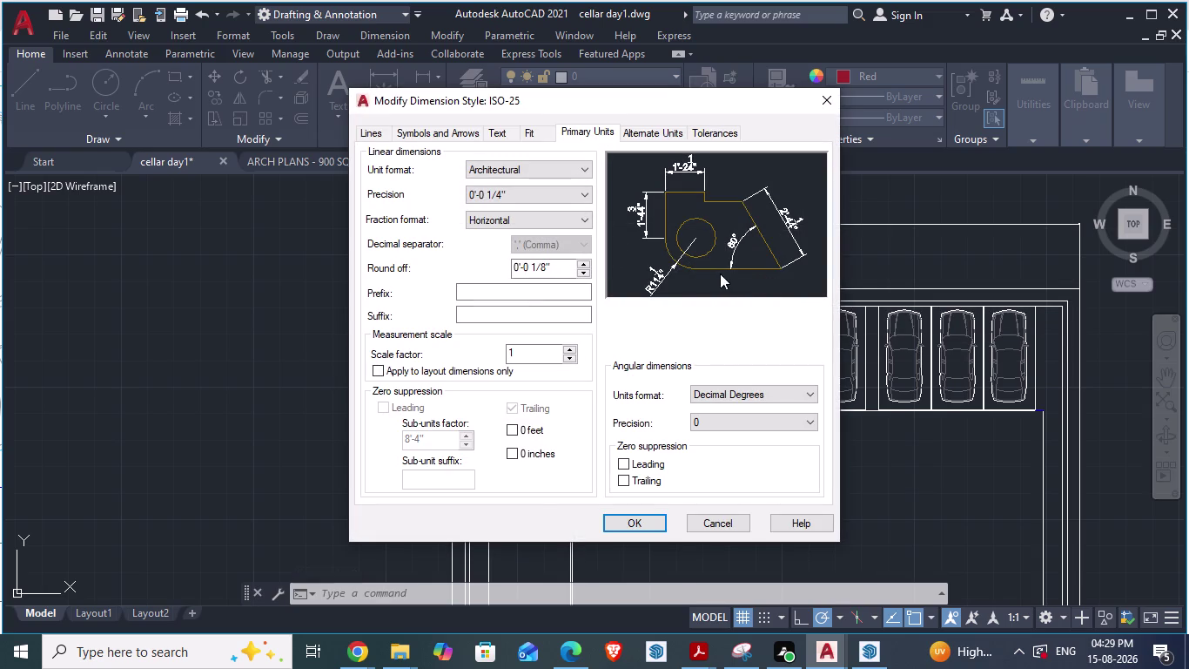
click(592, 273)
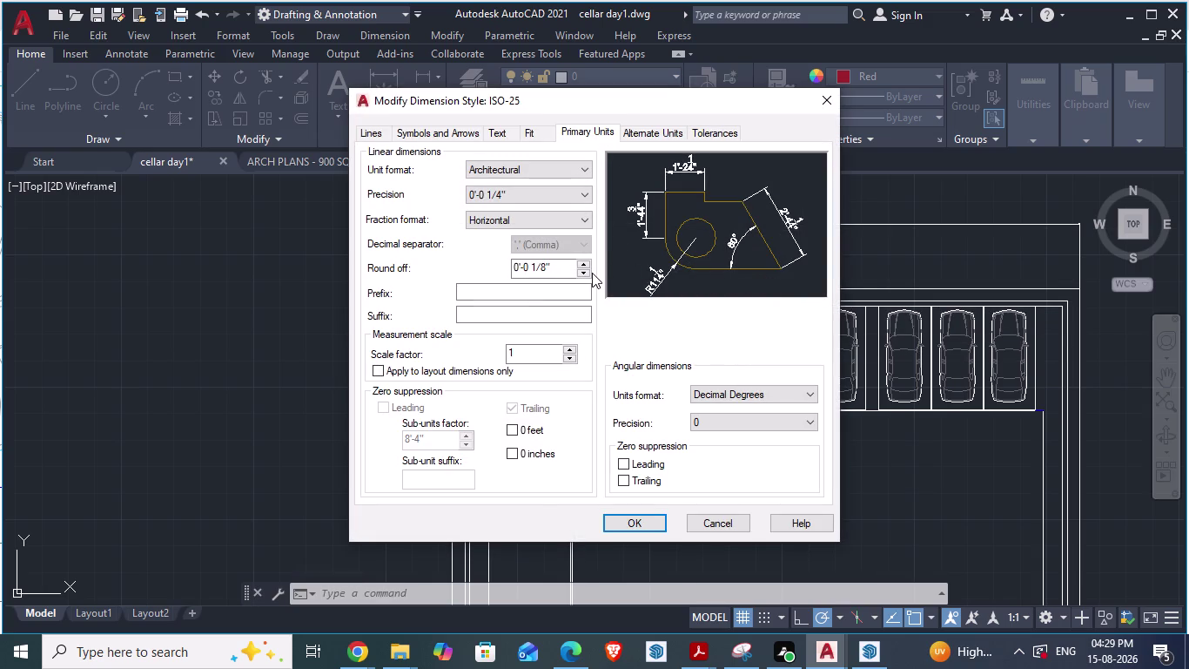
click(584, 273)
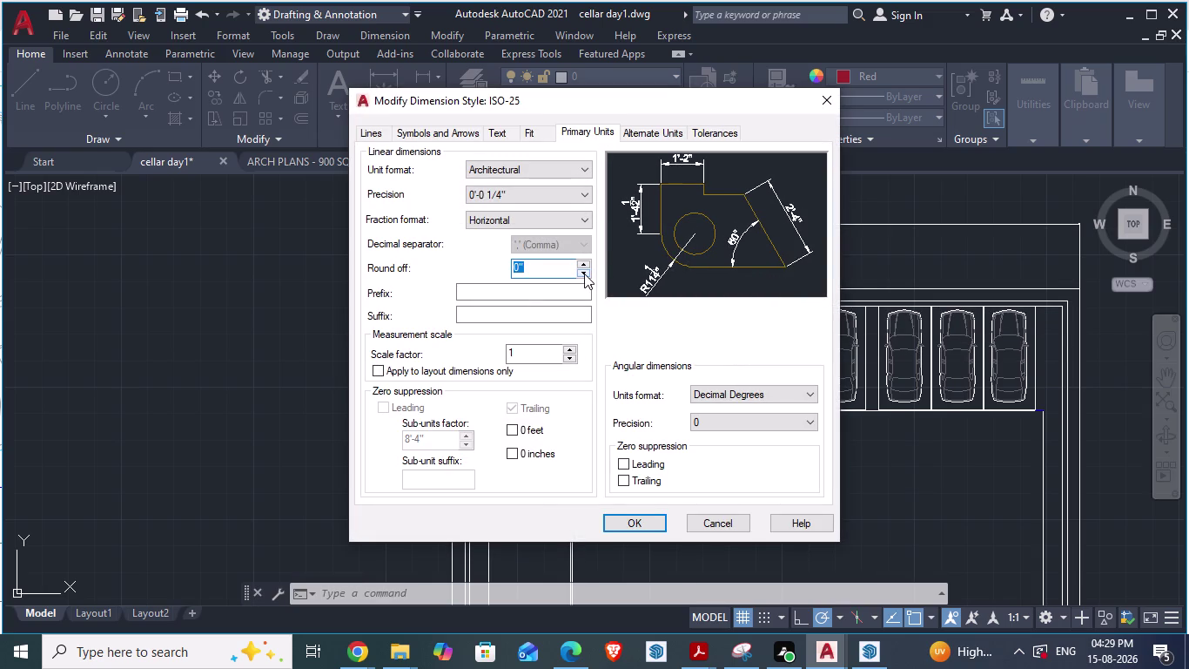
click(585, 268)
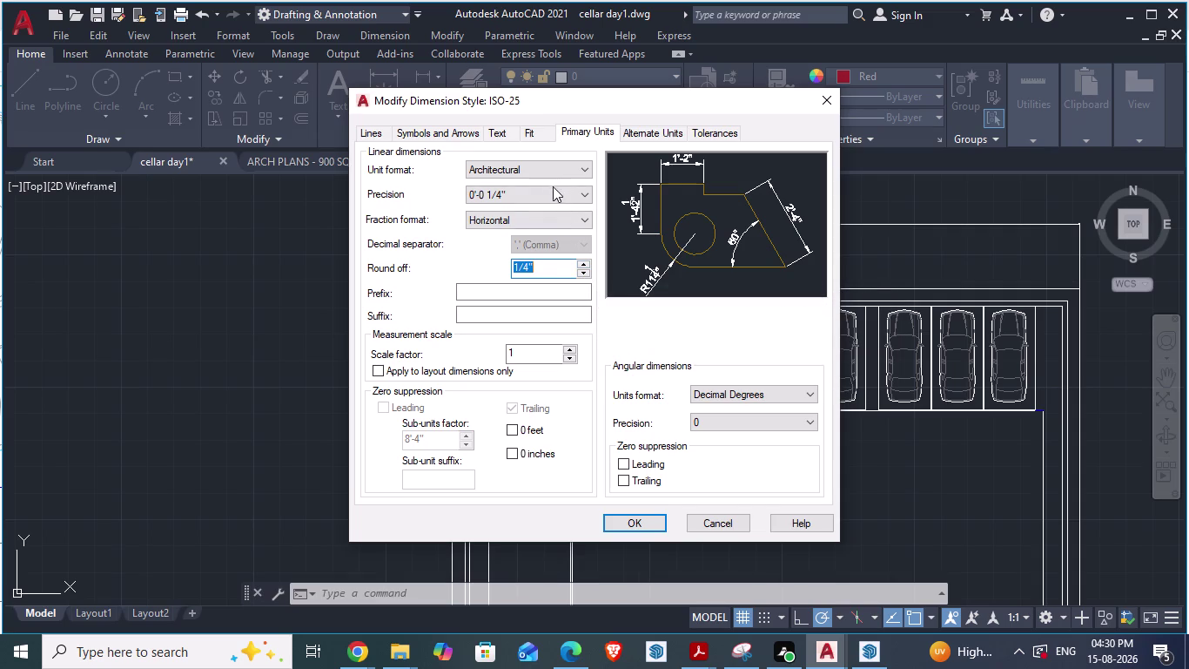
click(580, 276)
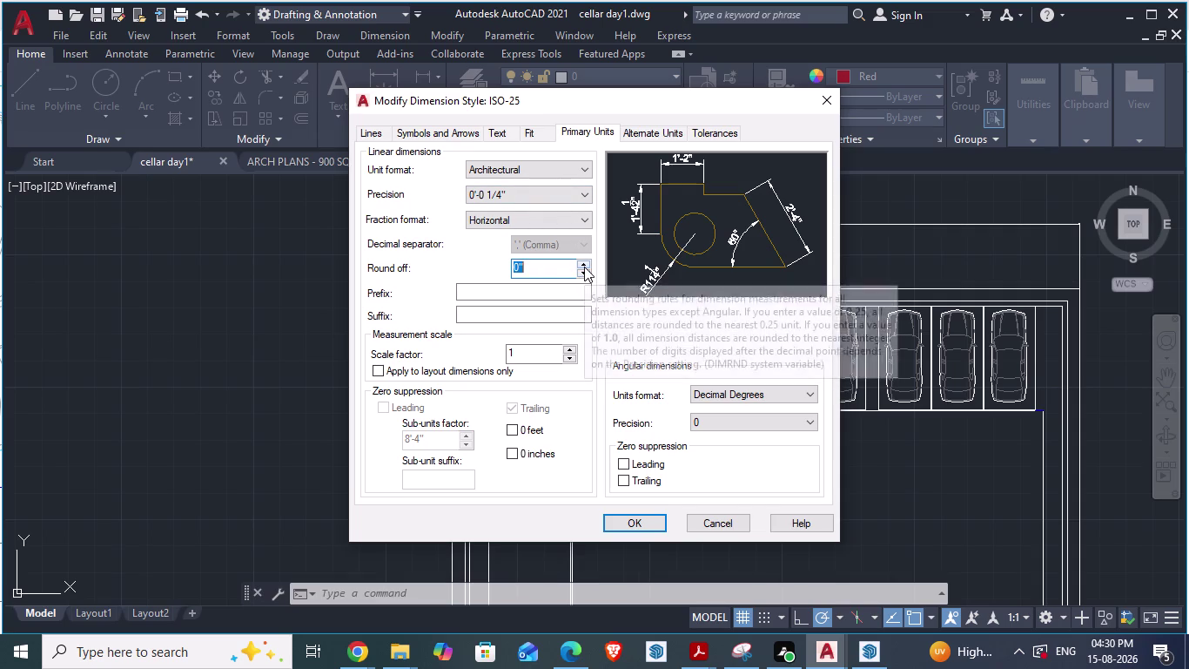
click(584, 267)
click(566, 270)
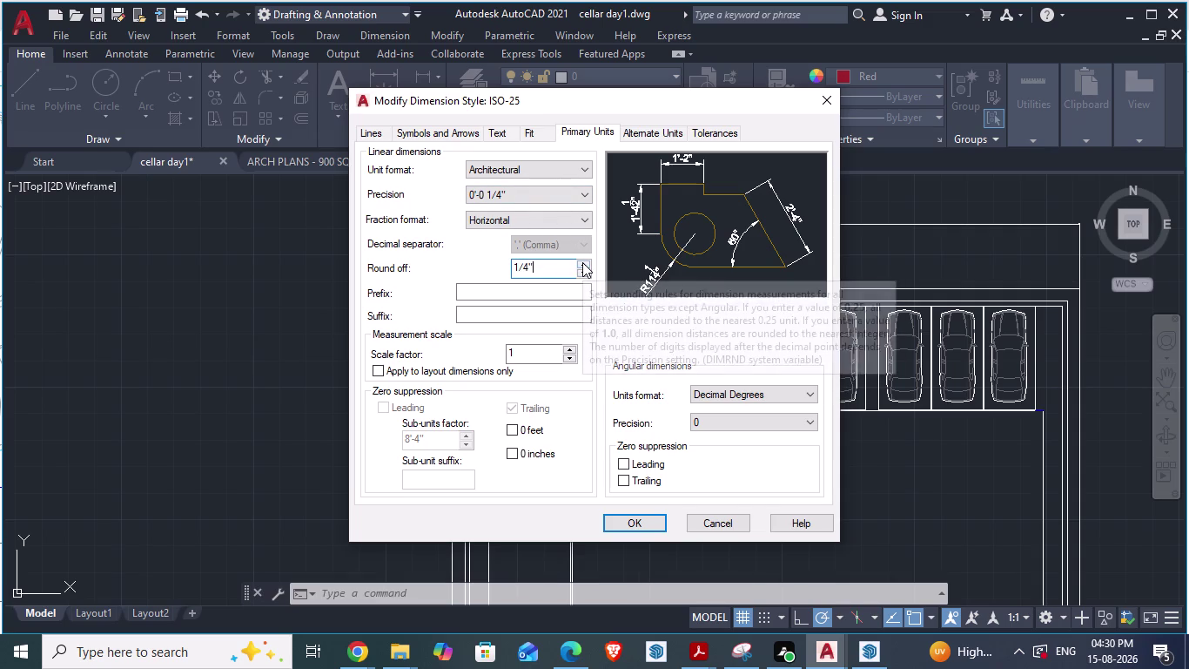
click(582, 262)
click(582, 262)
click(582, 262)
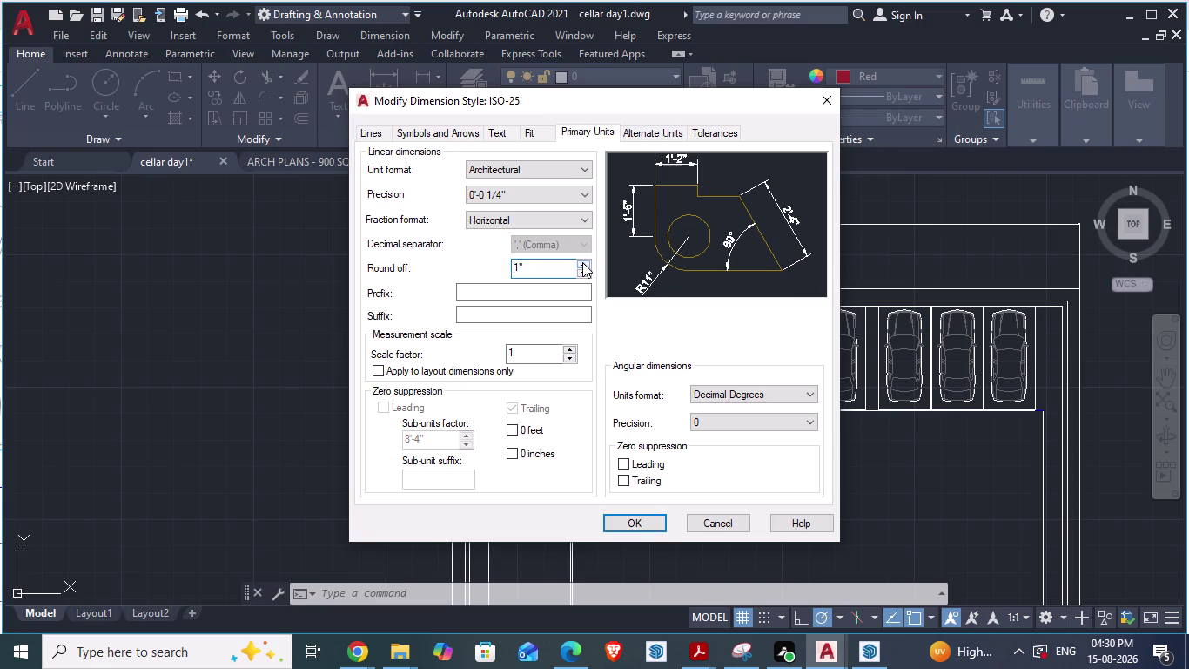
click(582, 262)
click(583, 262)
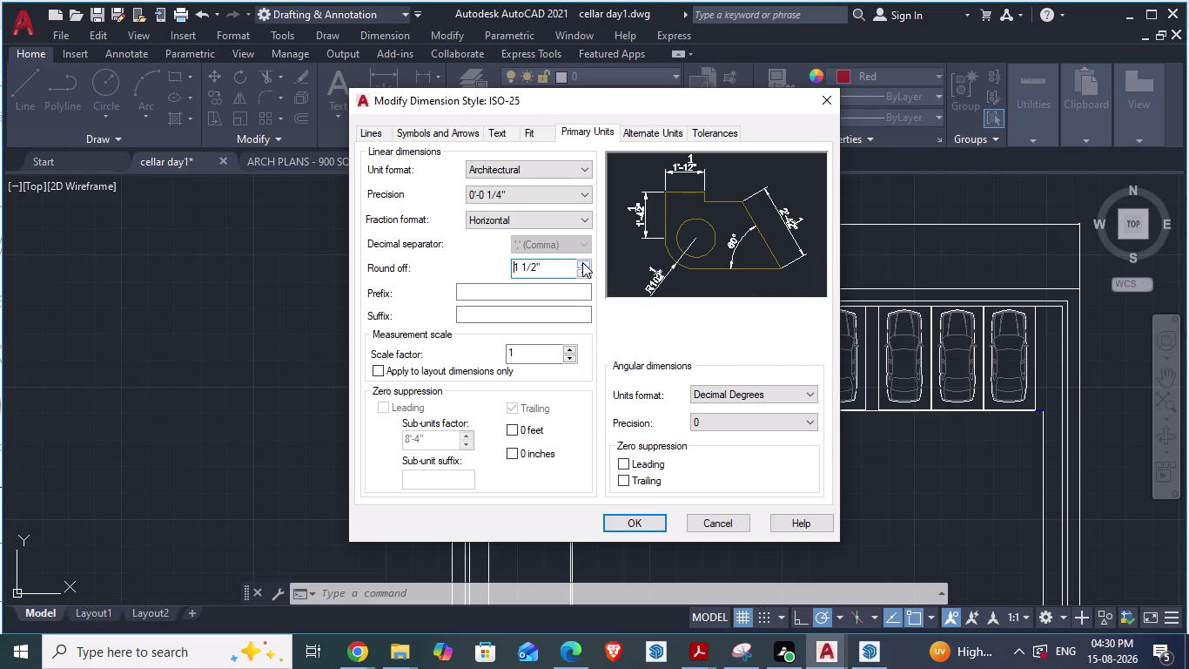
click(582, 262)
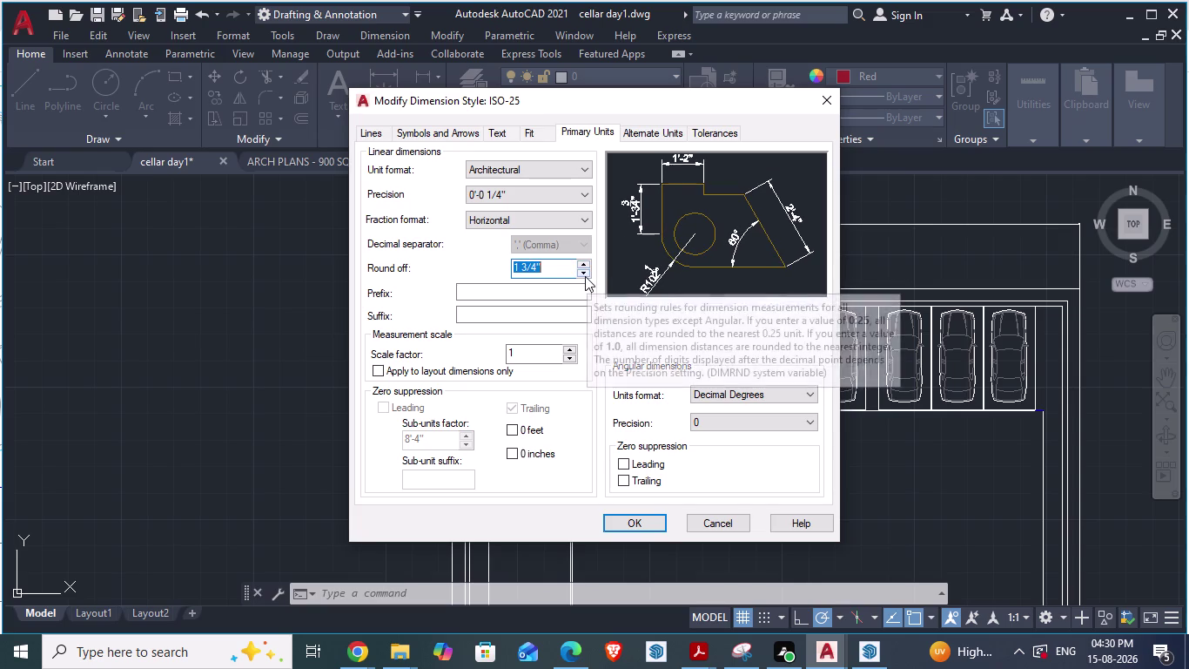
click(584, 276)
triple_click(585, 276)
triple_click(584, 276)
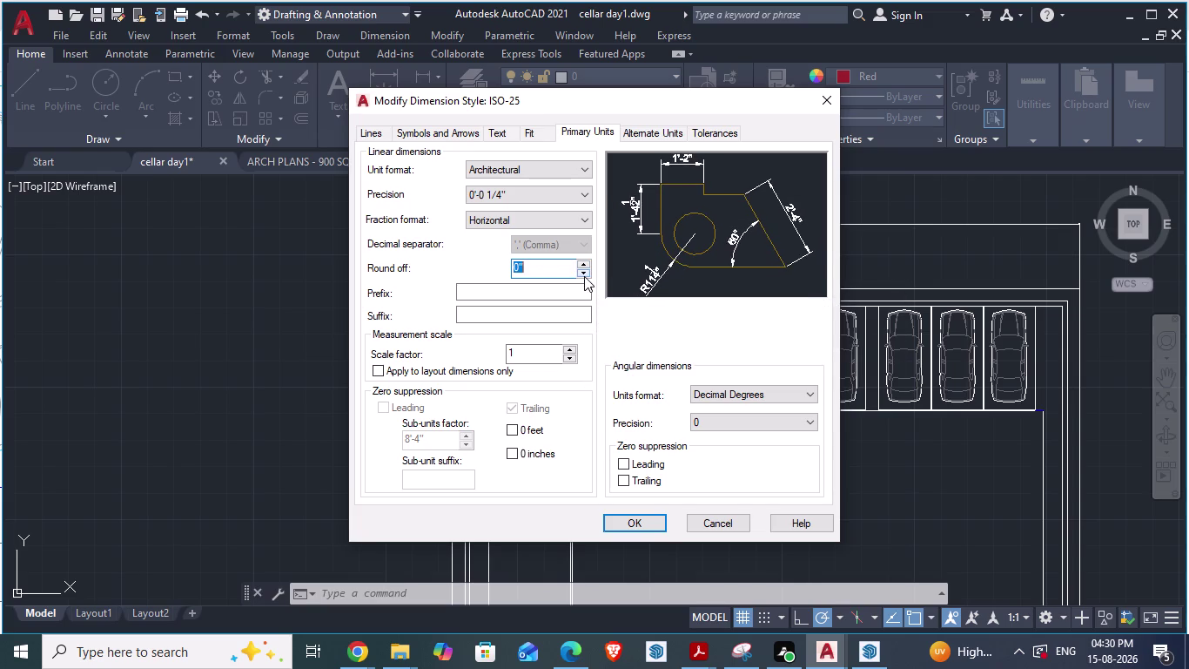
double_click(584, 276)
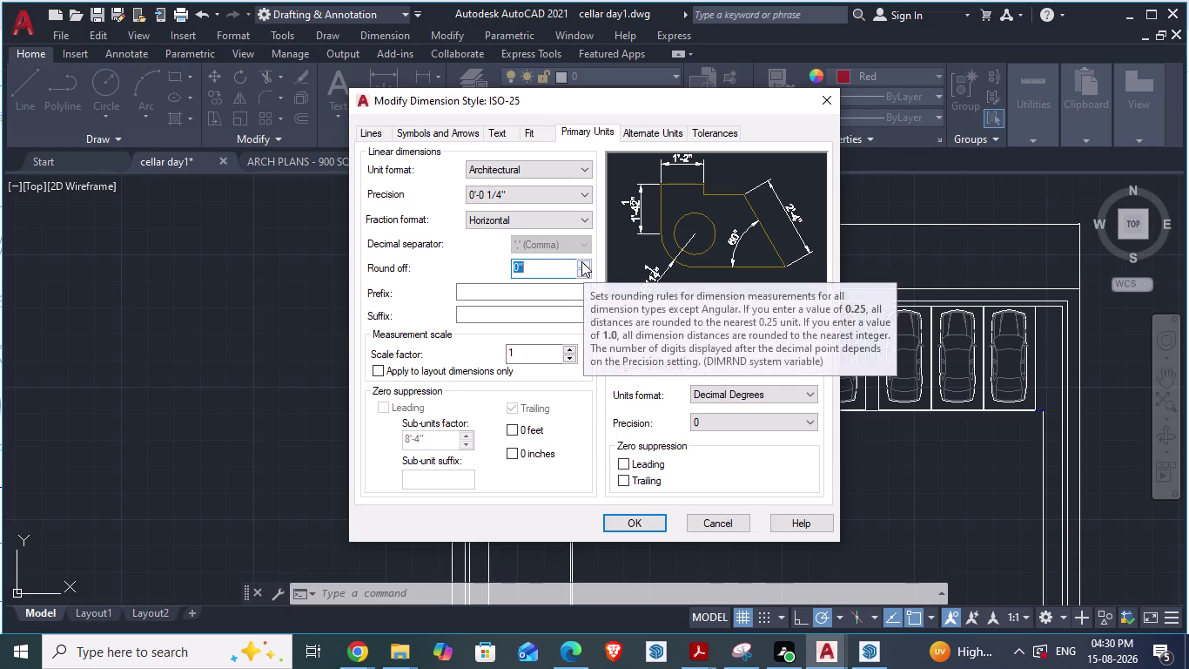
click(583, 261)
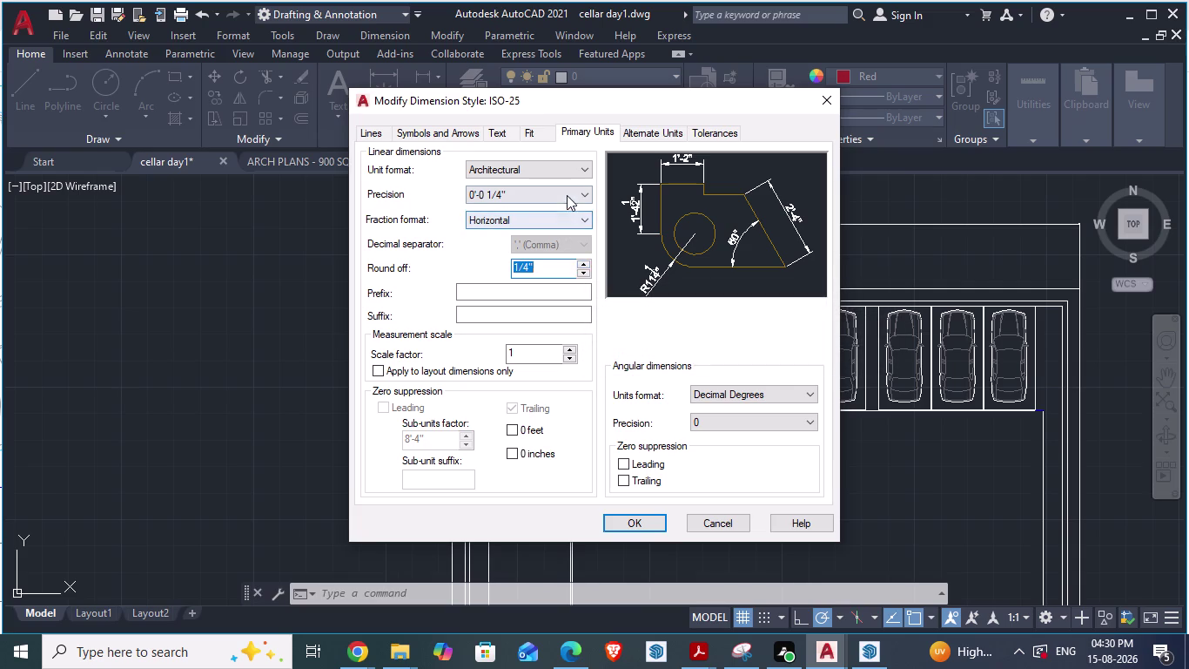
Review the style's Text settings and close the Modify Dimension Style dialog.
click(566, 195)
click(495, 230)
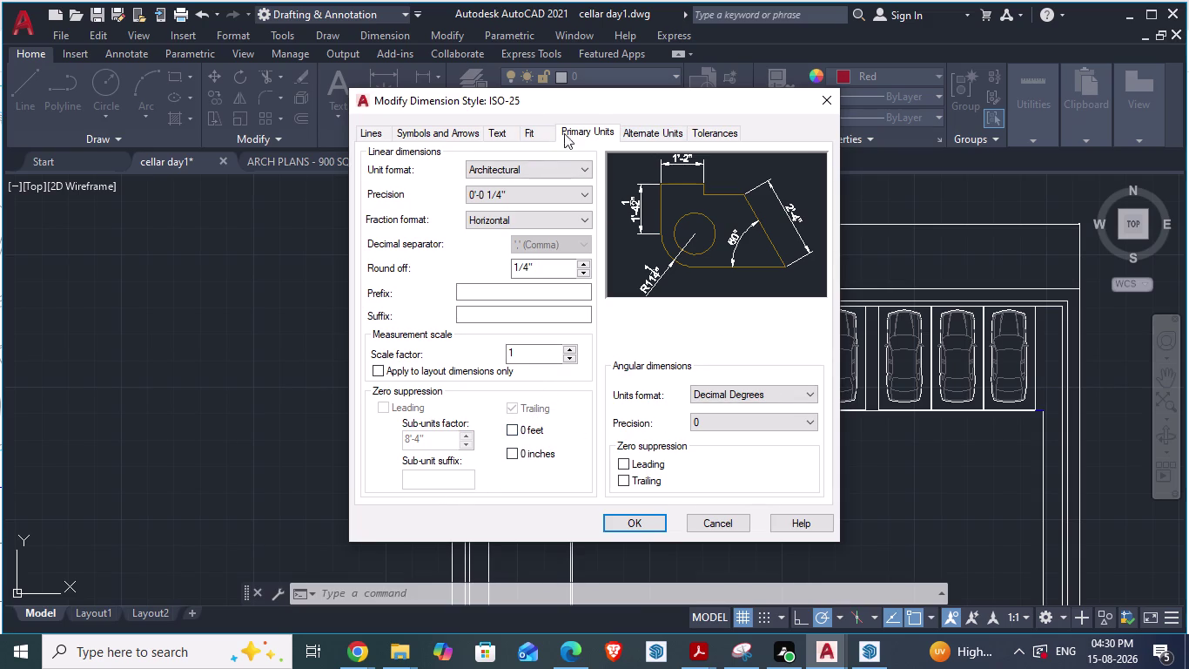
click(492, 133)
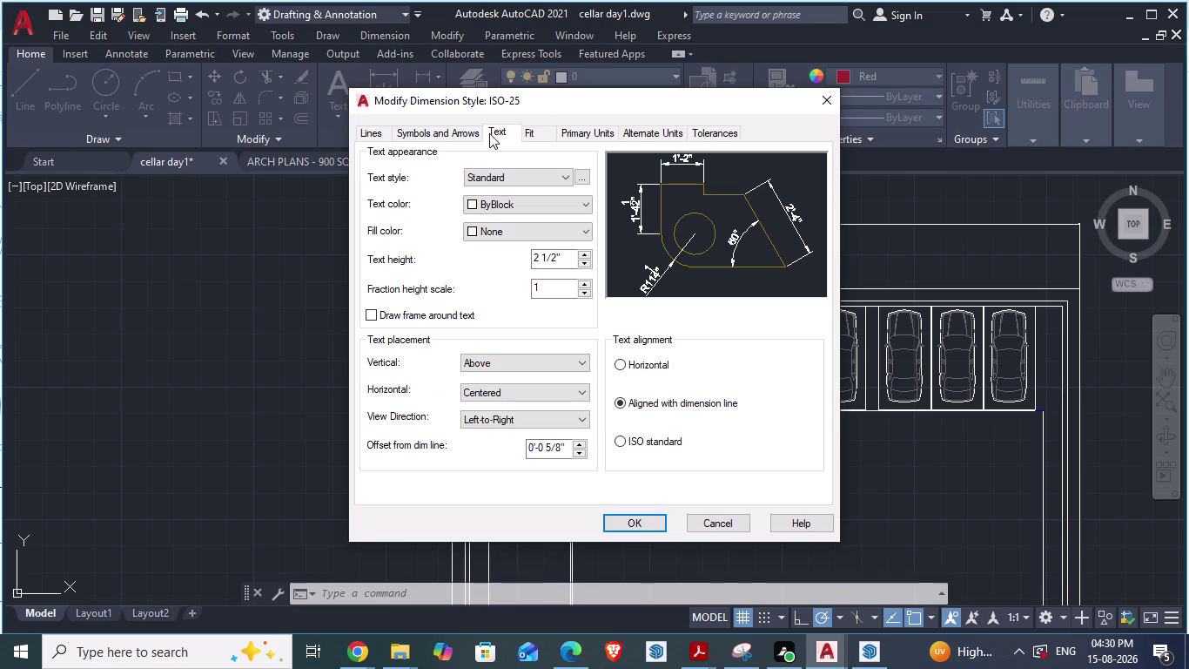
click(822, 105)
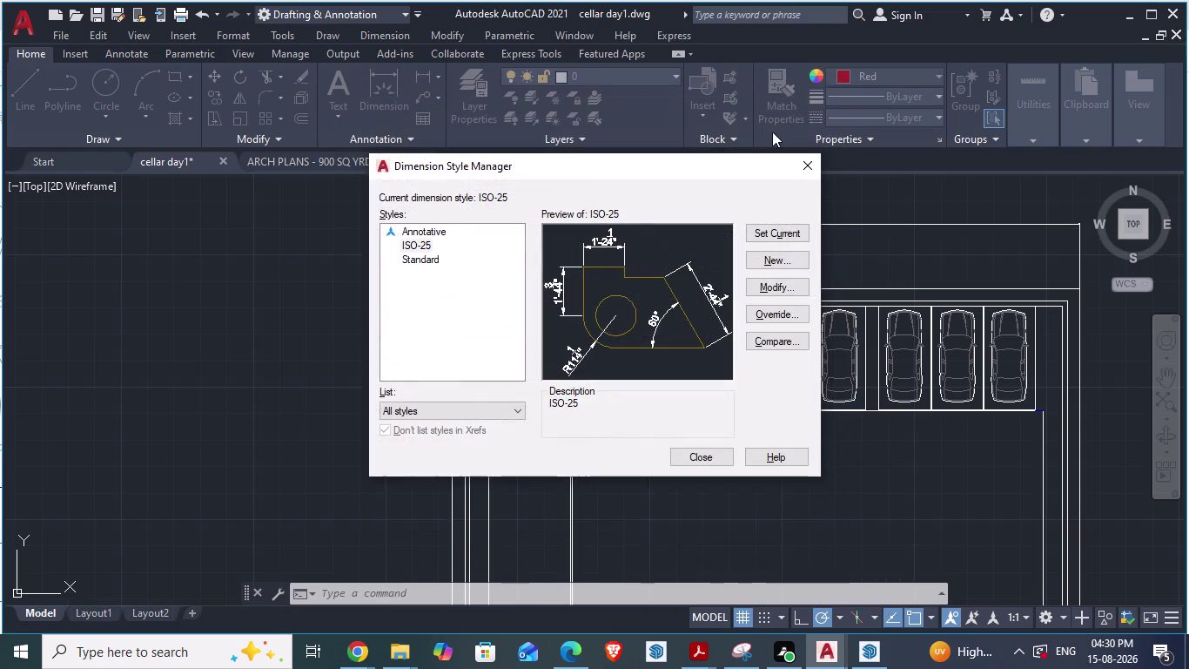
Switch to the ARCH PLANS drawing and open its IDPS - DETAIL DIM style for editing.
click(807, 167)
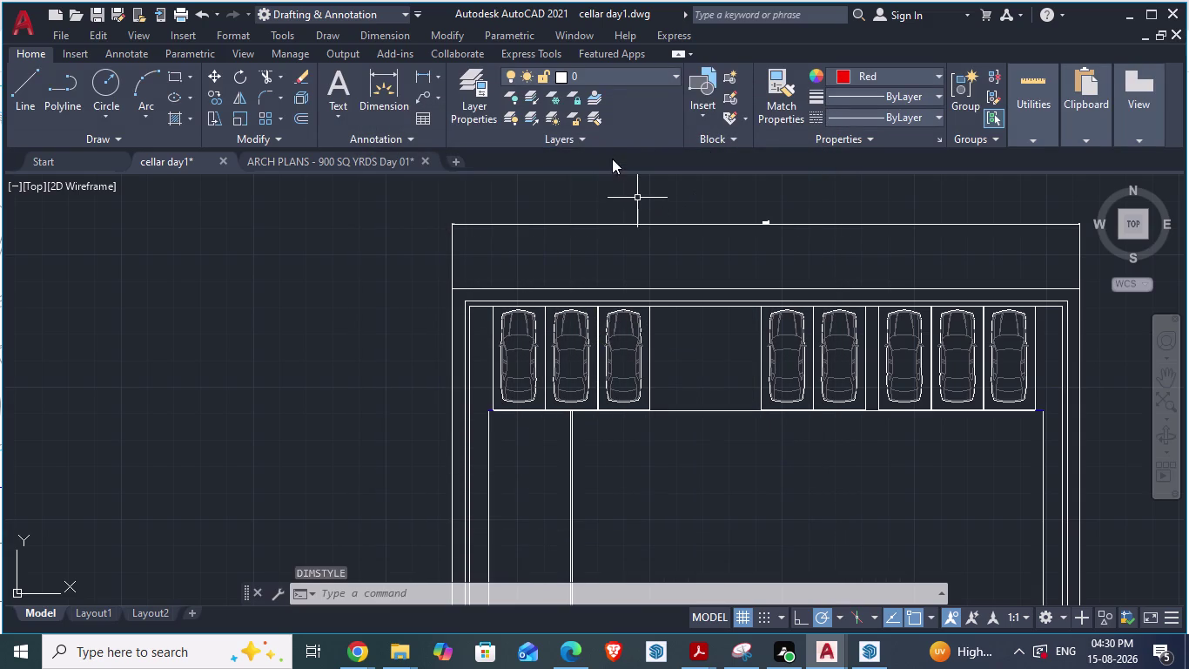
click(392, 165)
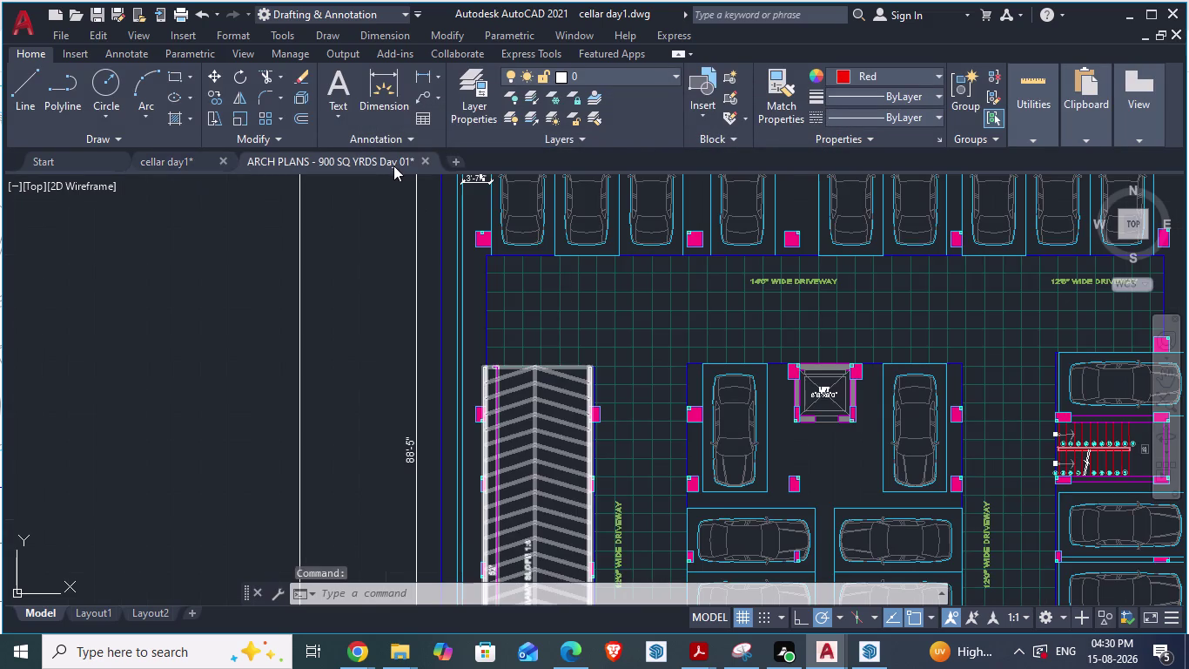
key(d)
key(Return)
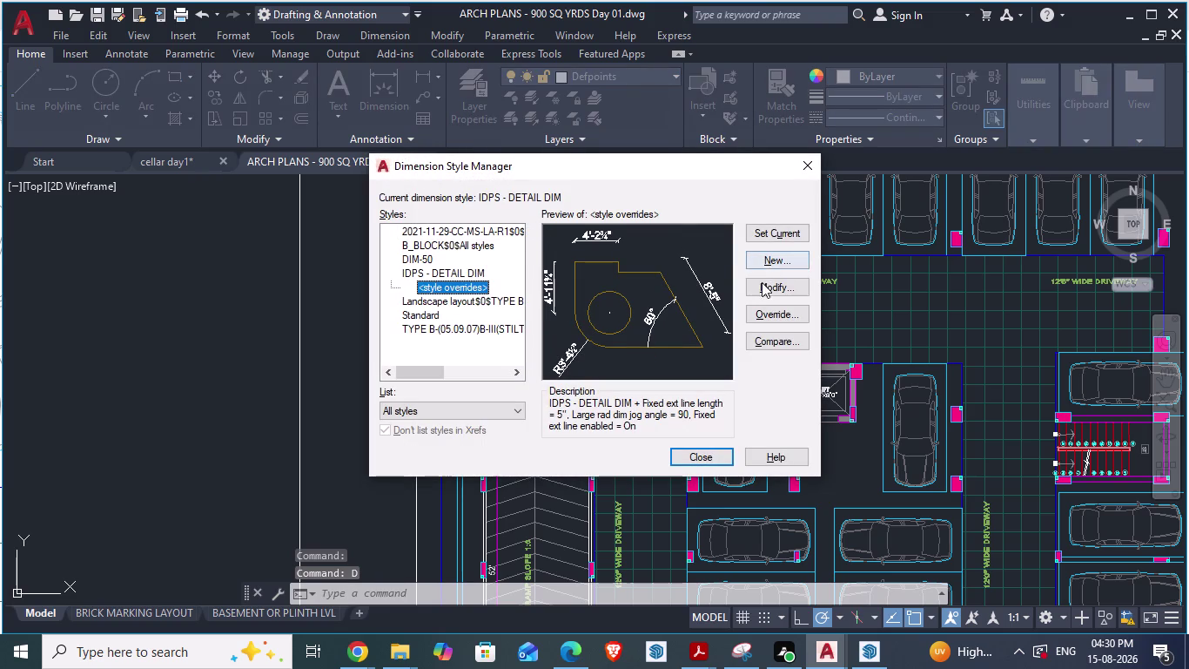
click(767, 287)
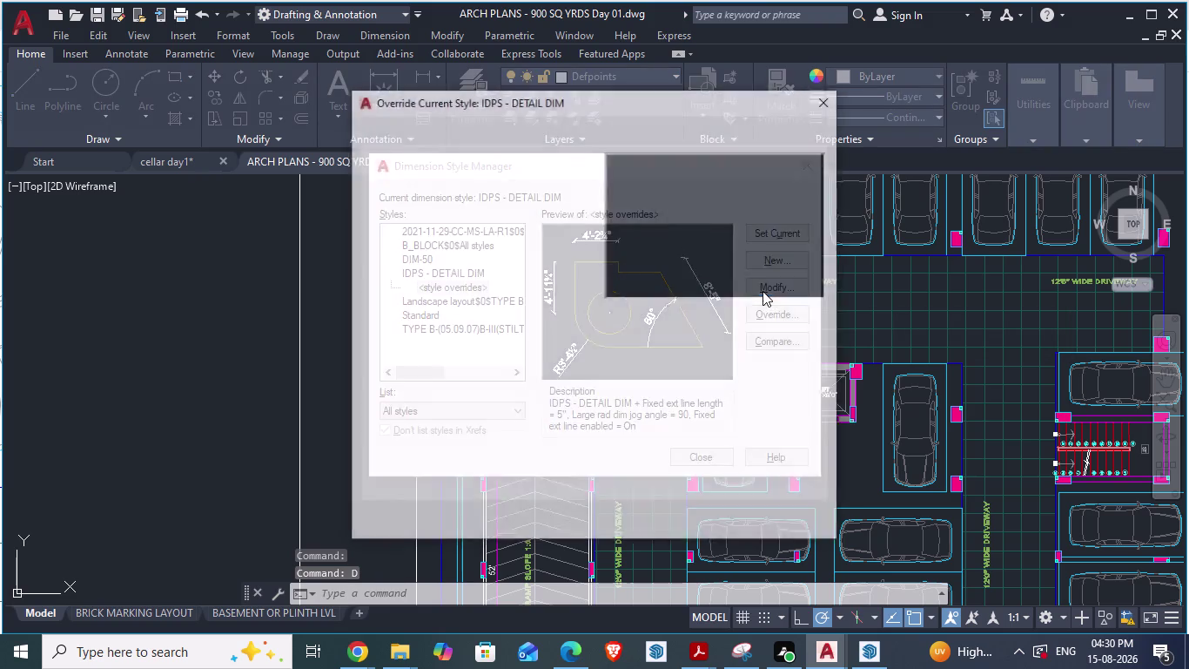
Review Primary Units, Alternate Units, Fit and Text settings, then cancel and return to cellar day1.
click(583, 132)
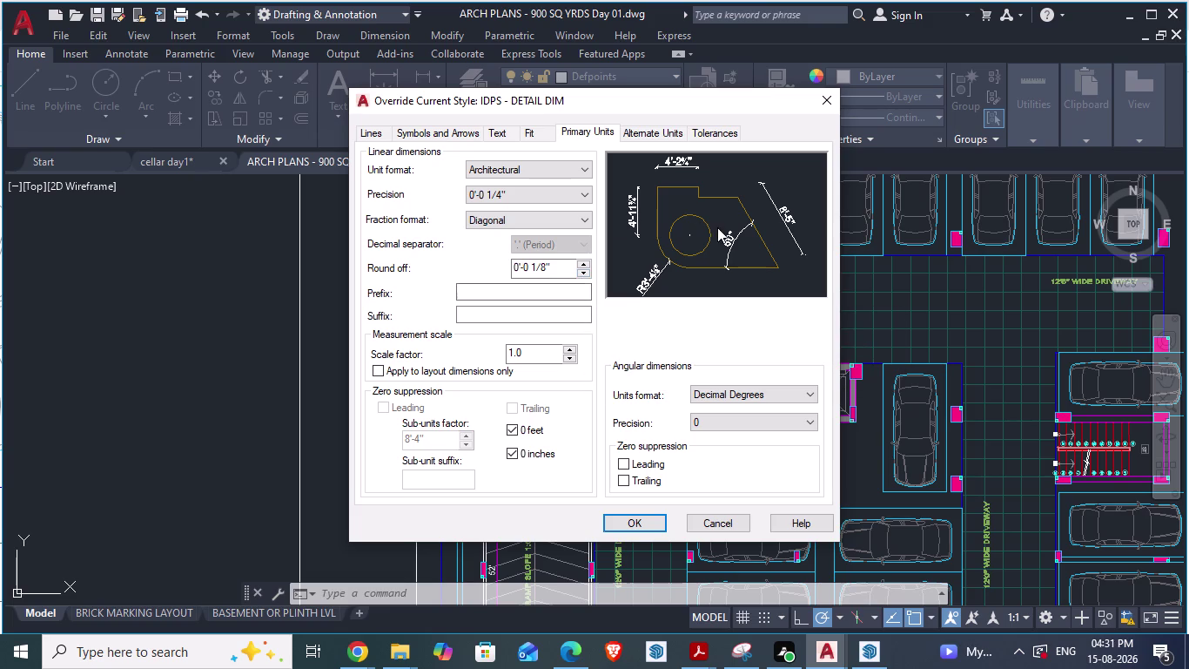
scroll(down, 3)
click(642, 136)
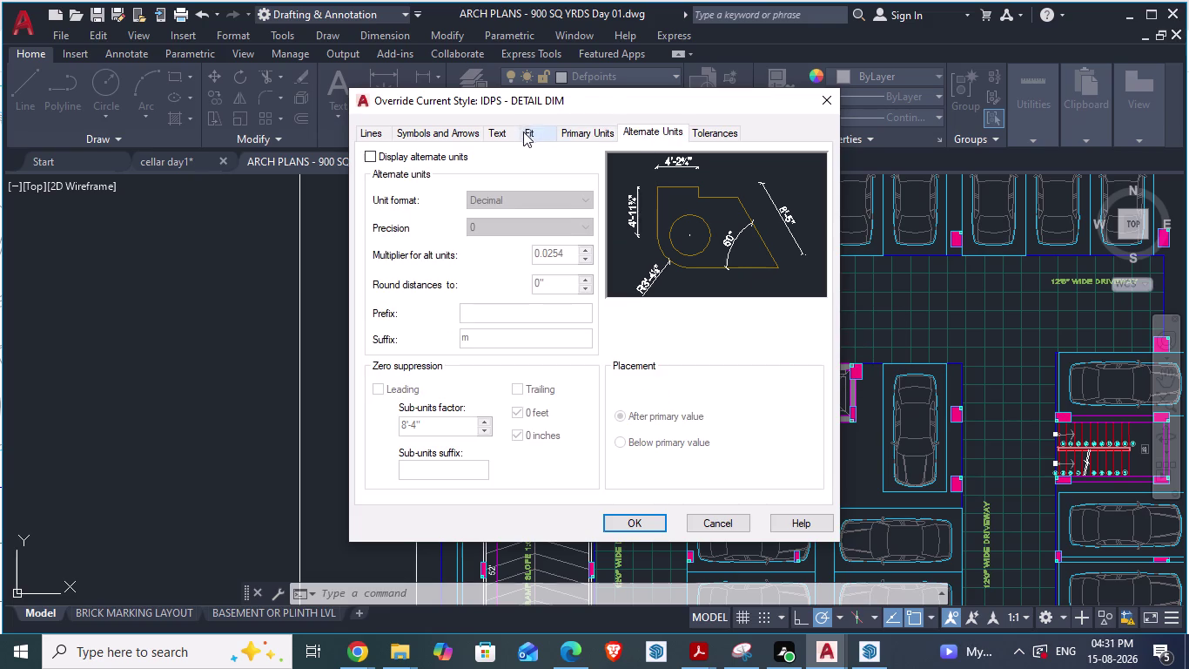
click(527, 134)
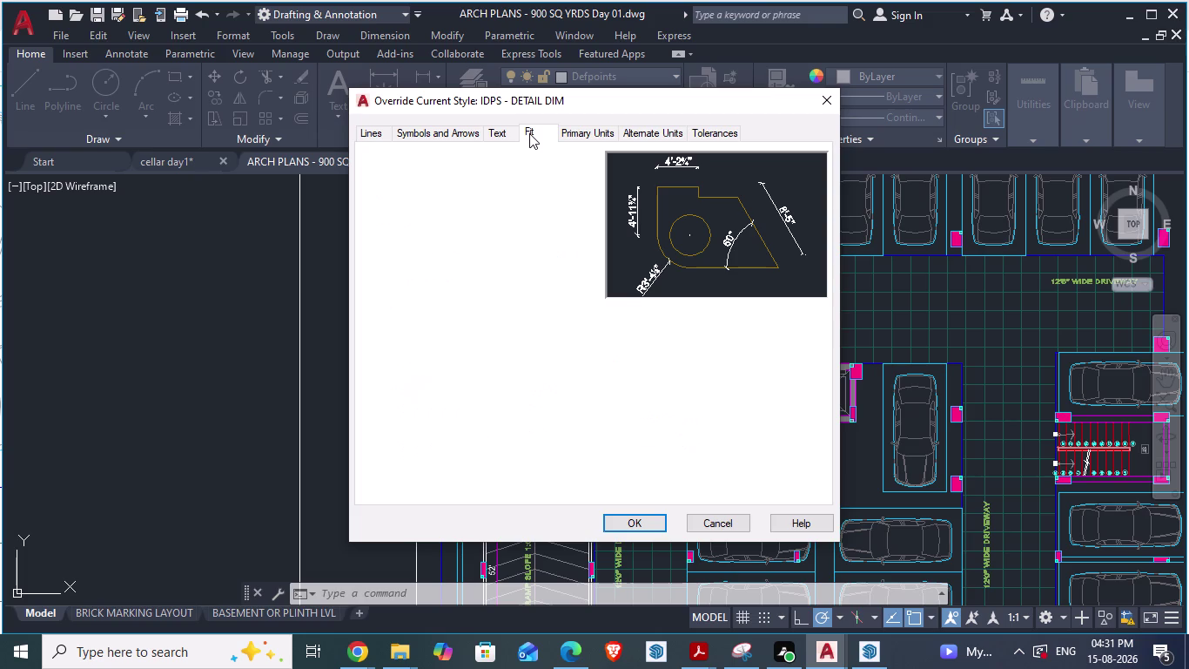
click(498, 133)
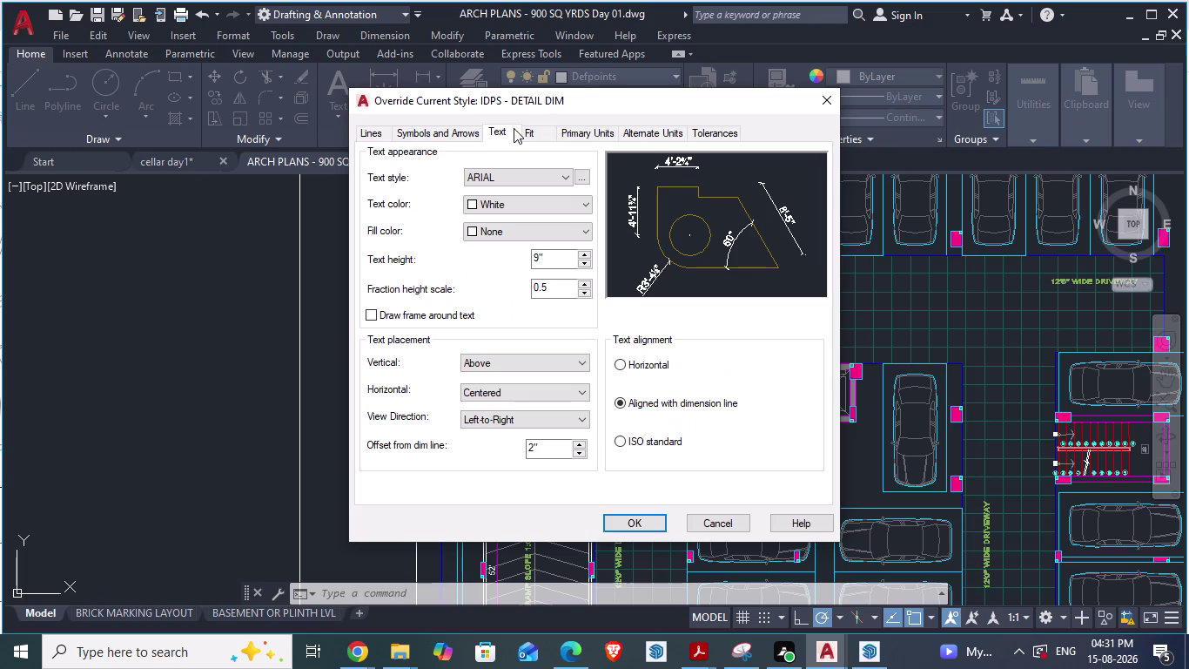
click(827, 97)
click(716, 455)
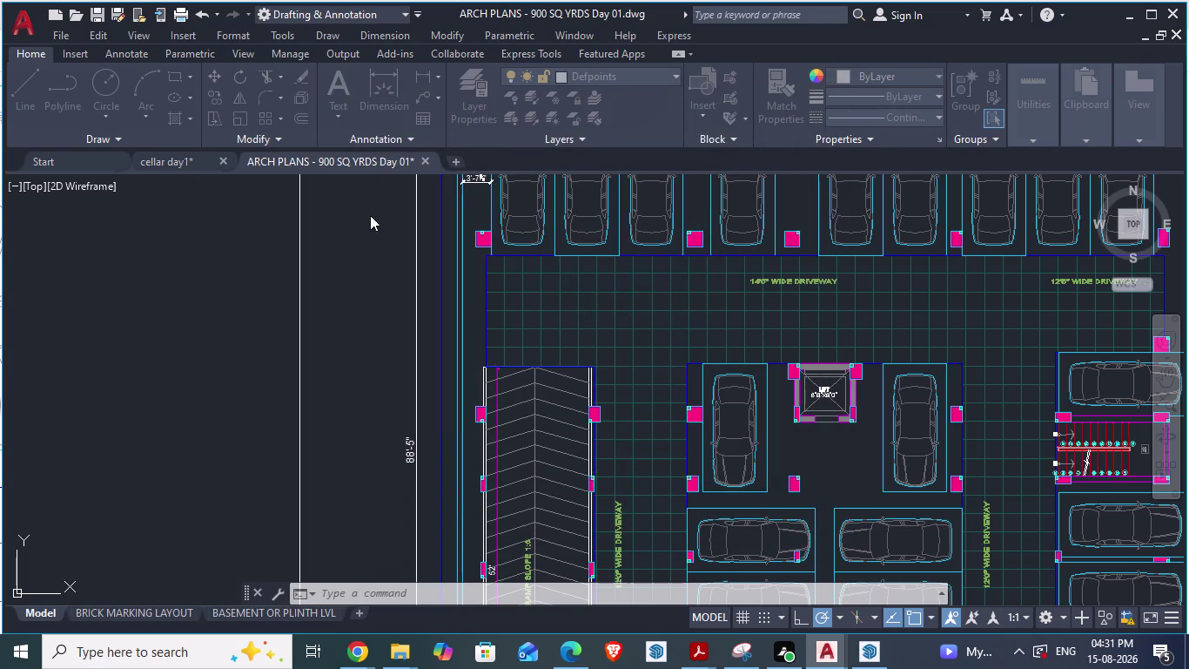
click(182, 157)
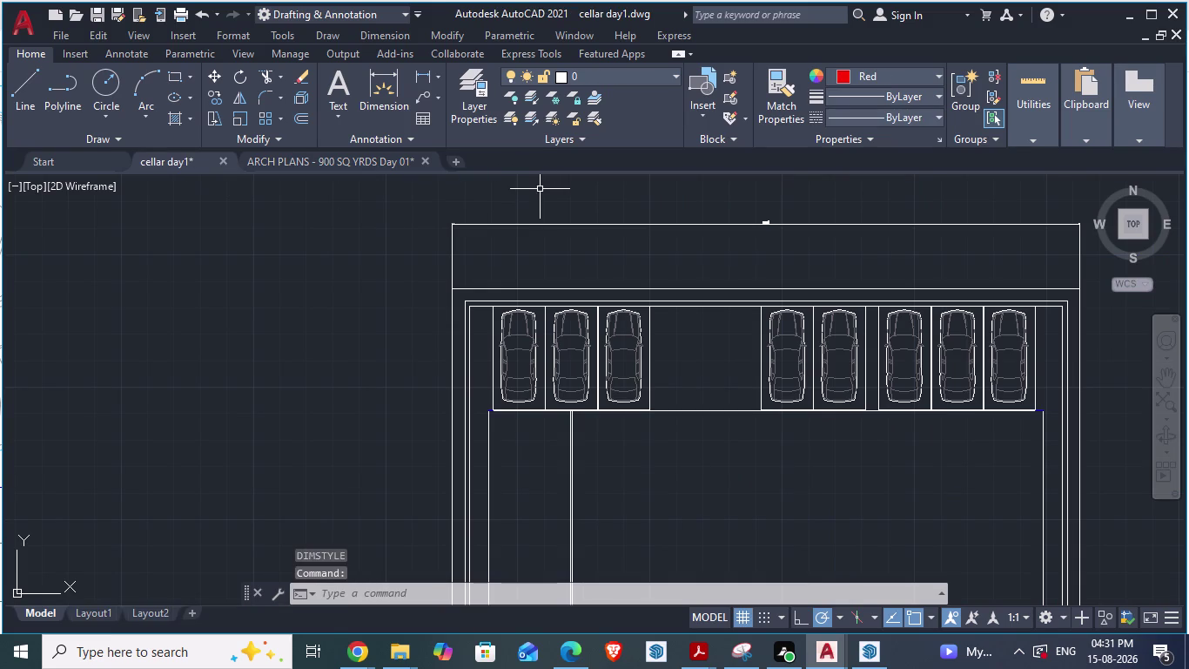
Cancel the MOVE command started by mistake in the cellar drawing.
key(m)
key(Return)
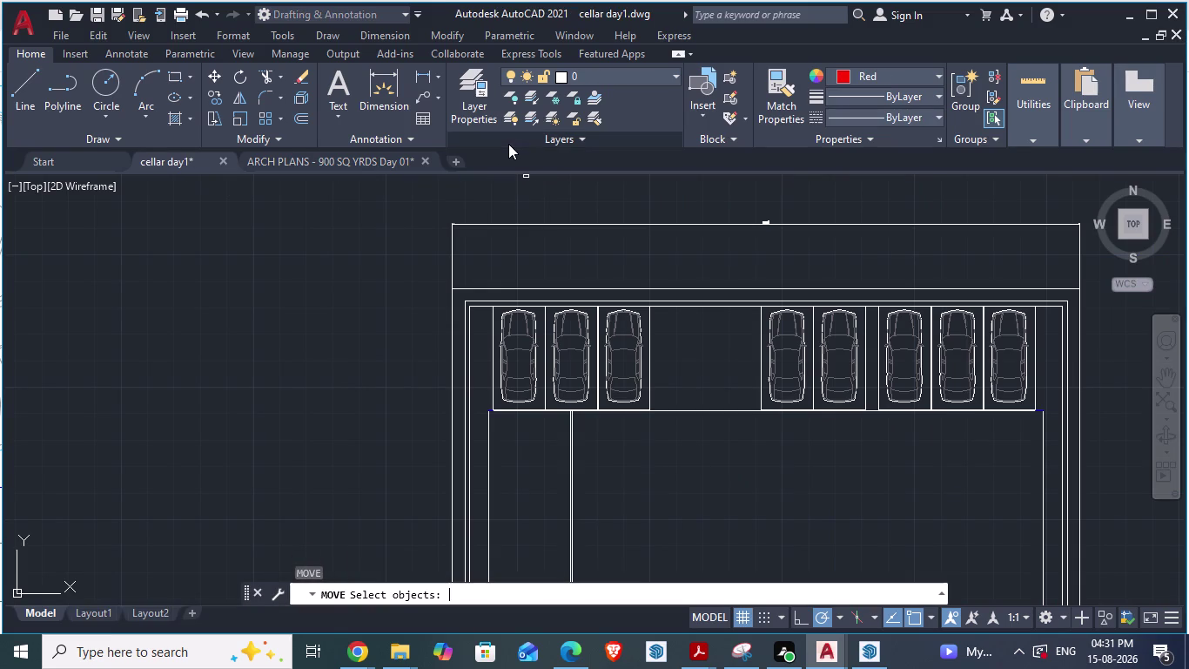
key(d)
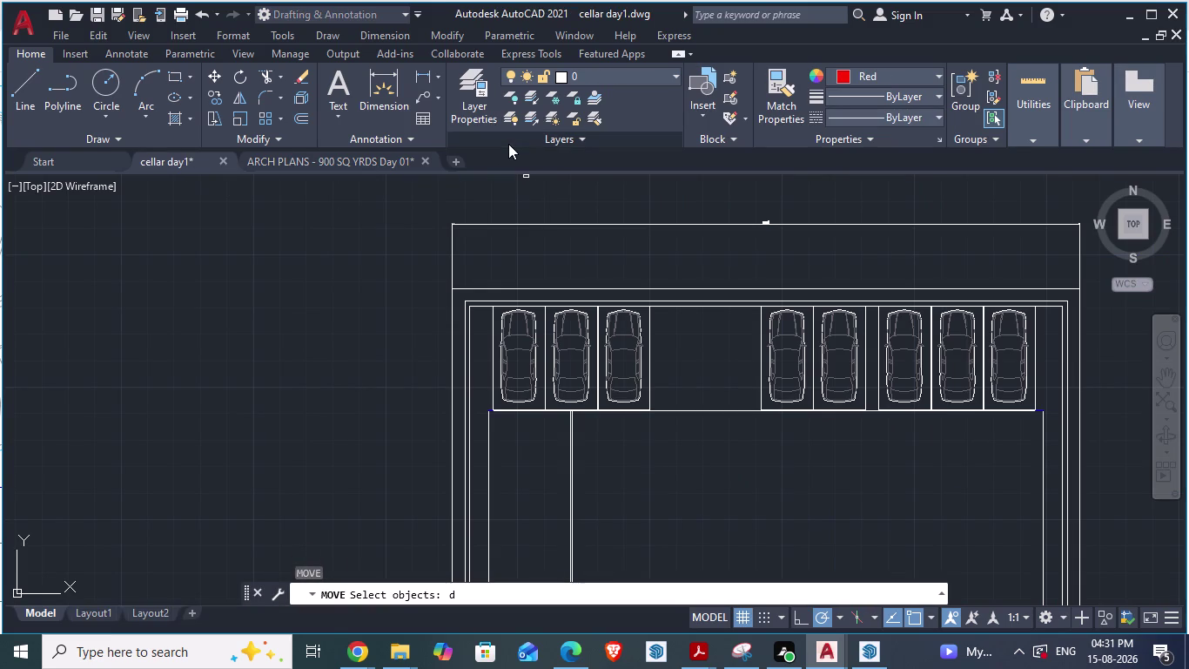
key(Return)
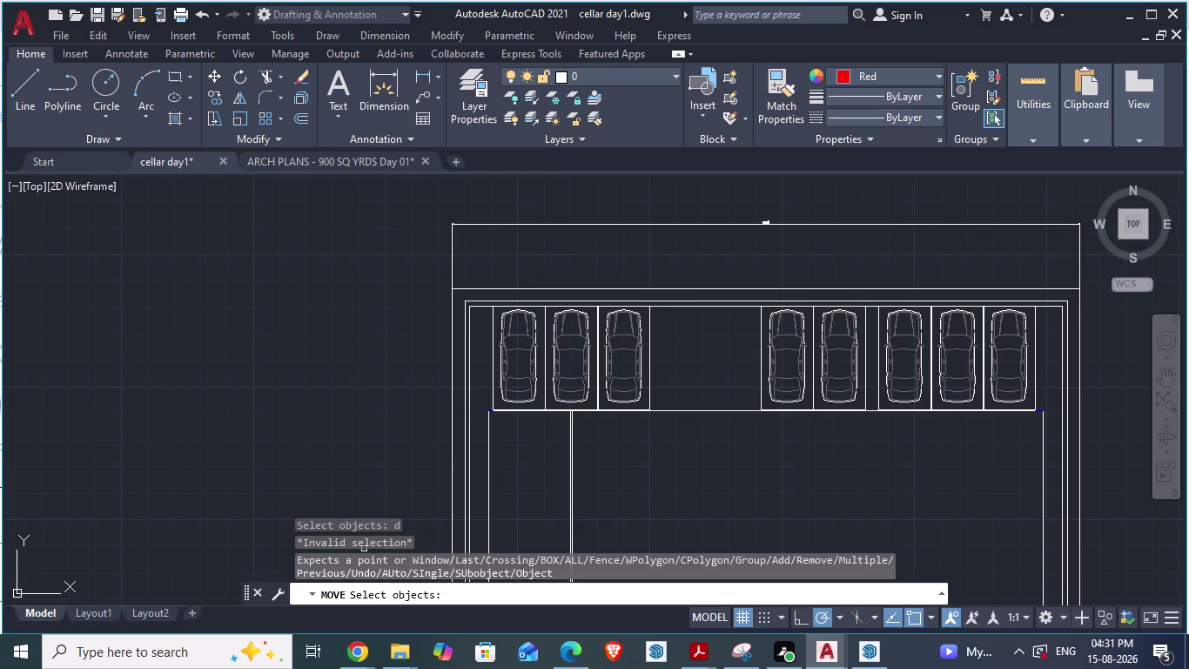
click(473, 590)
key(d)
key(Return)
key(Escape)
key(Escape)
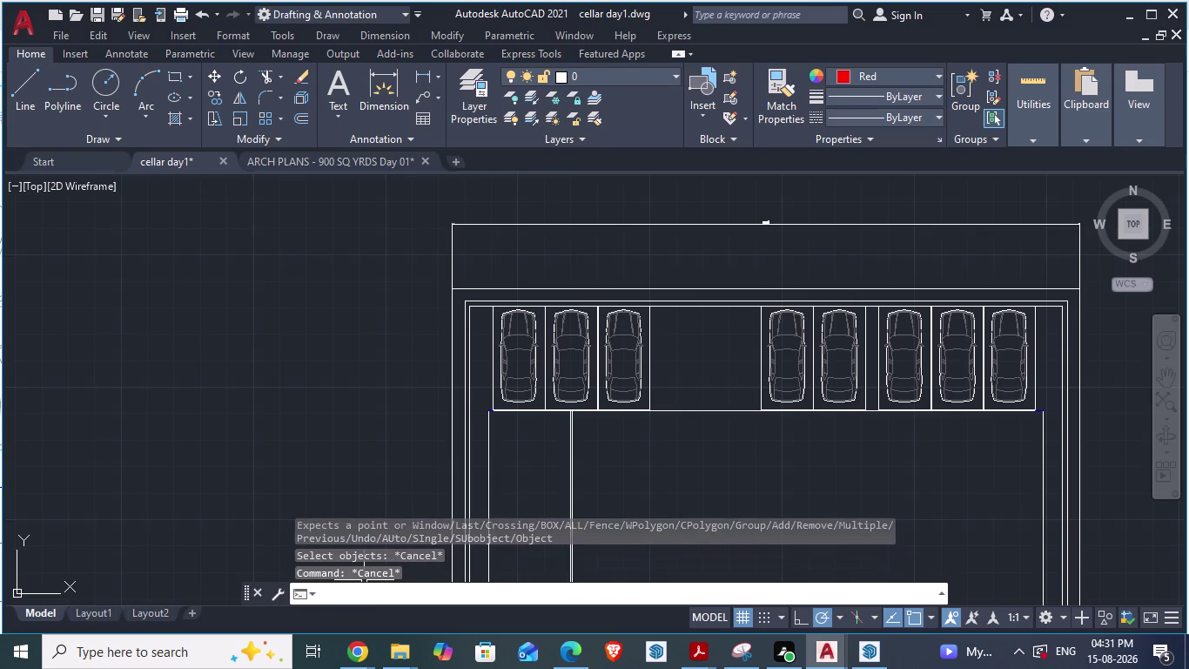
Check ISO-25's Primary Units, raise its fraction height scale to 1.5, and close the dialogs.
key(d)
key(Return)
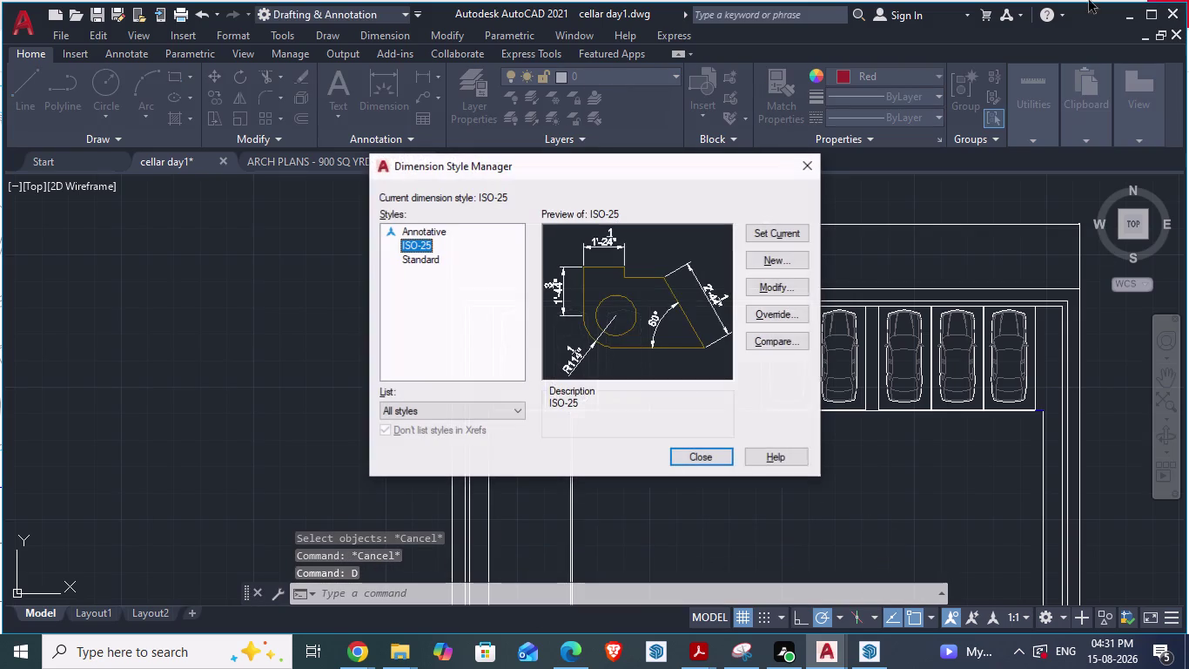
click(772, 291)
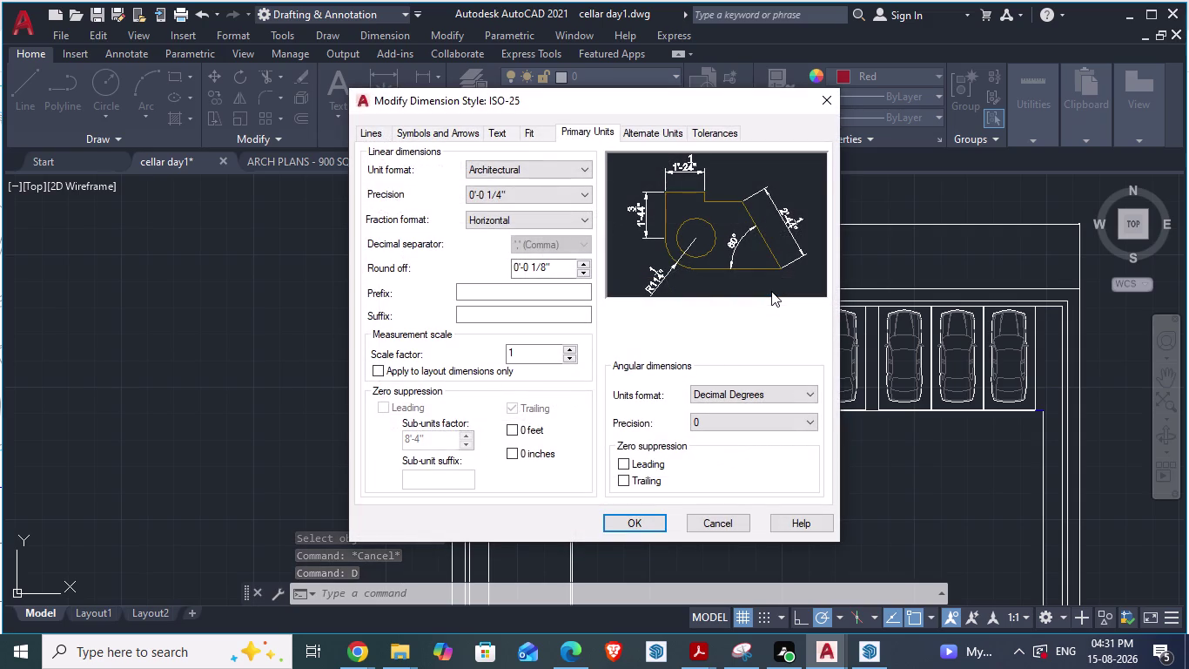
click(500, 129)
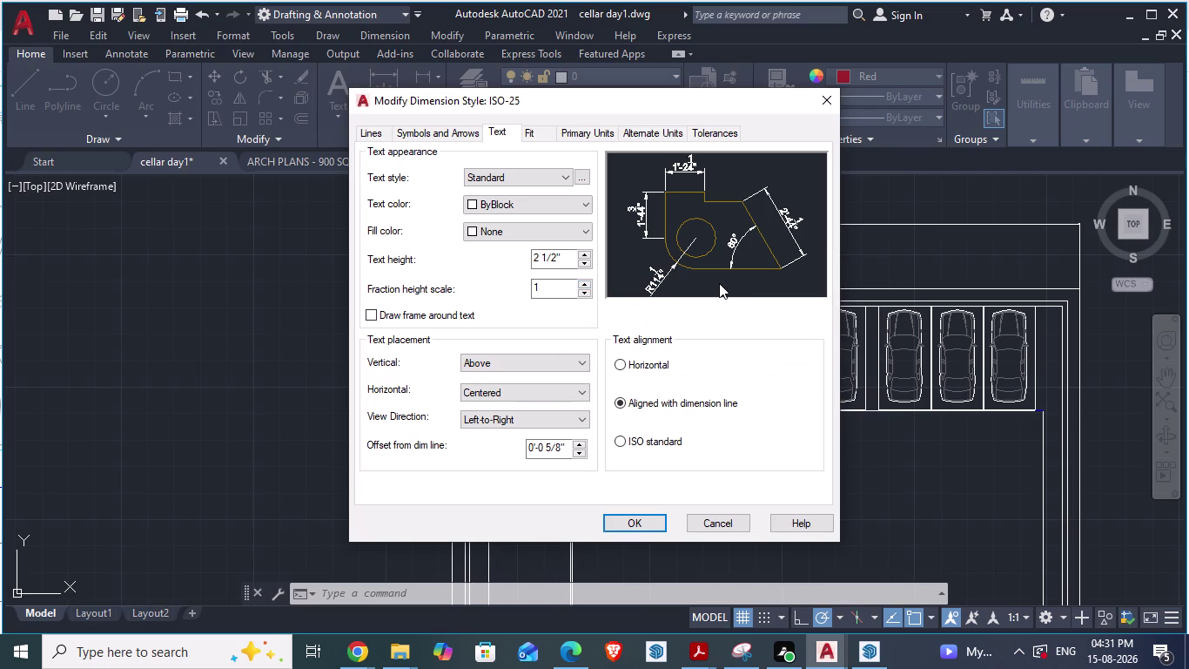
click(585, 286)
triple_click(585, 286)
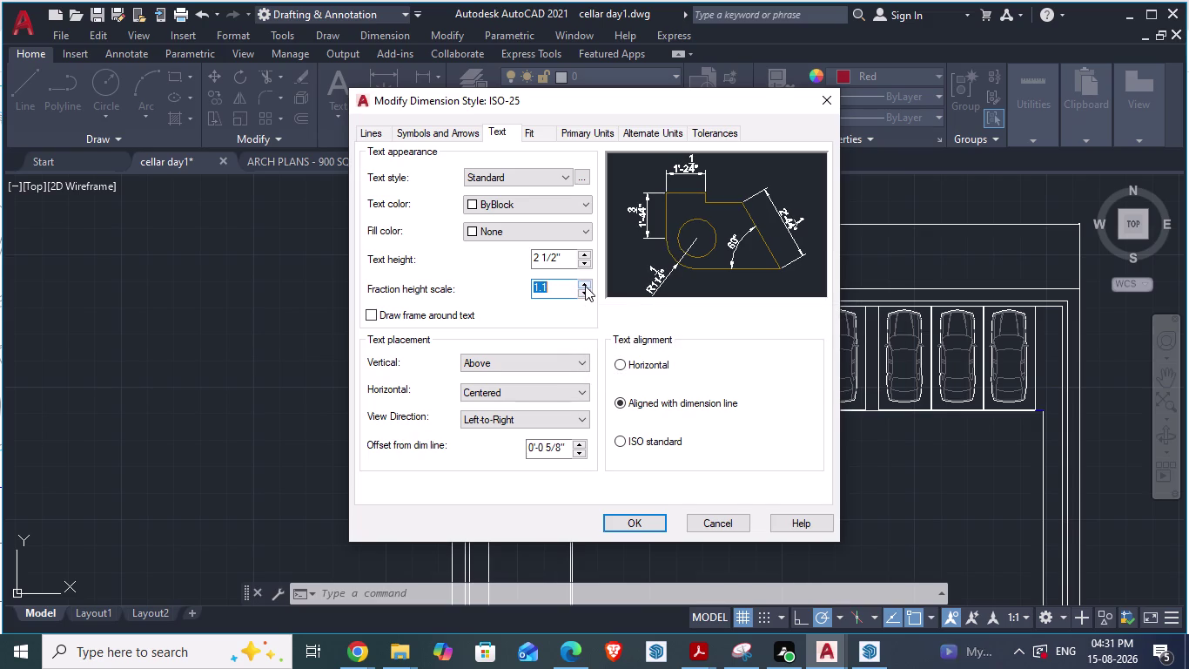
triple_click(585, 286)
triple_click(585, 286)
double_click(585, 285)
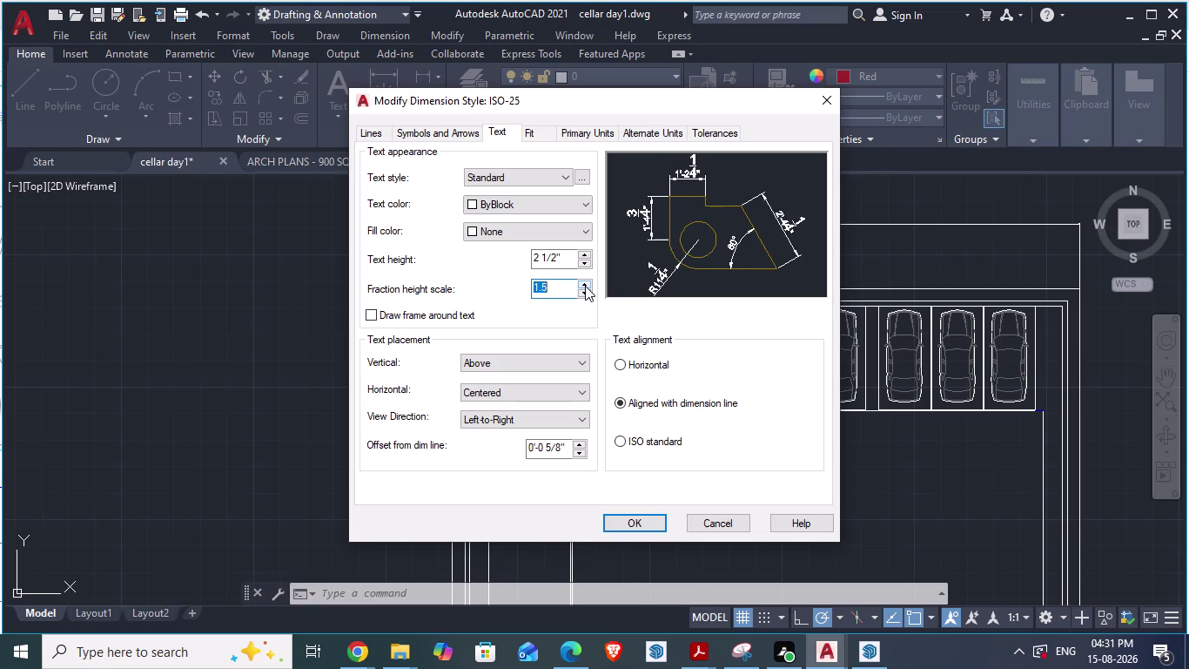
click(725, 528)
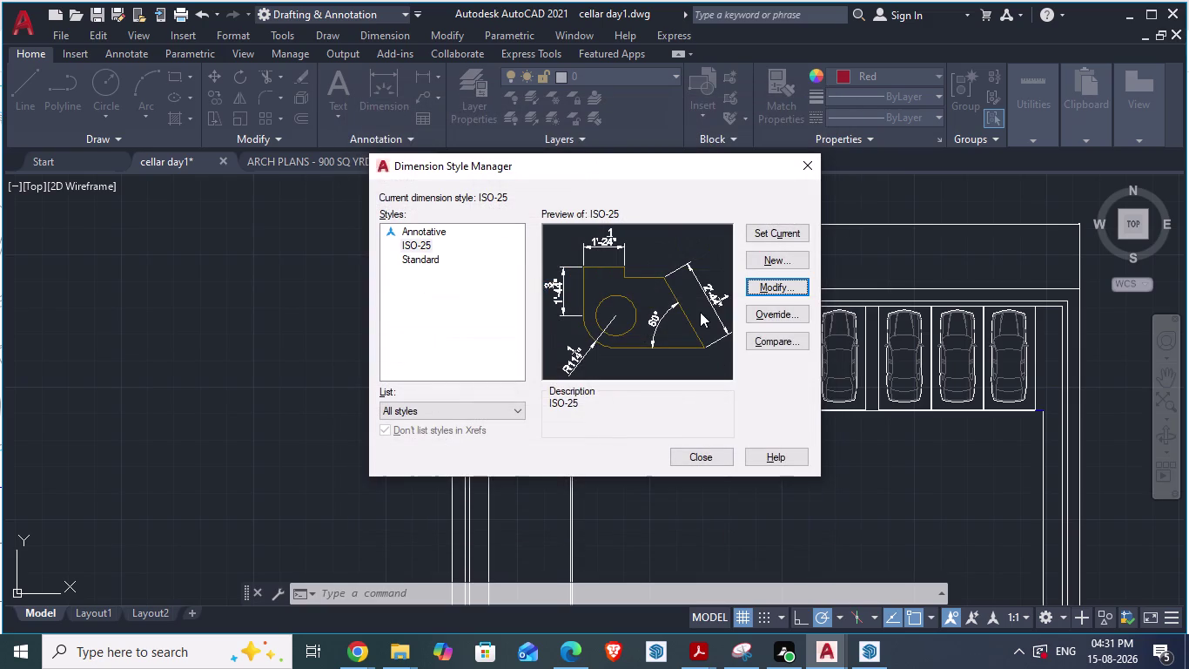
click(722, 457)
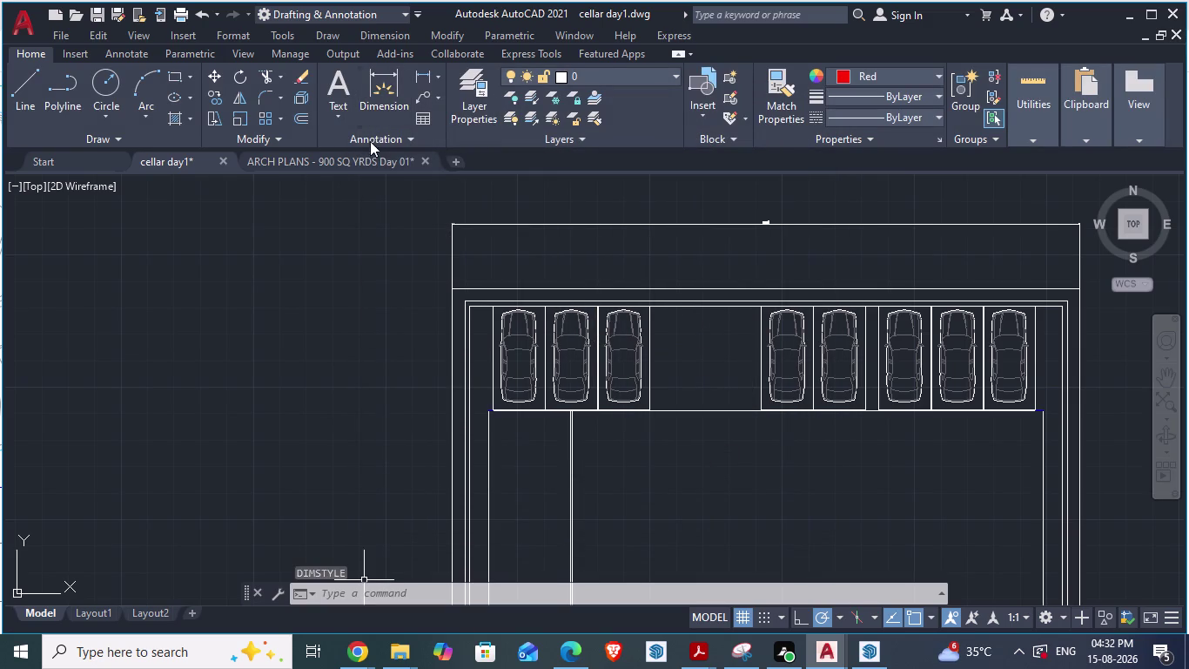
click(359, 168)
click(362, 164)
click(393, 294)
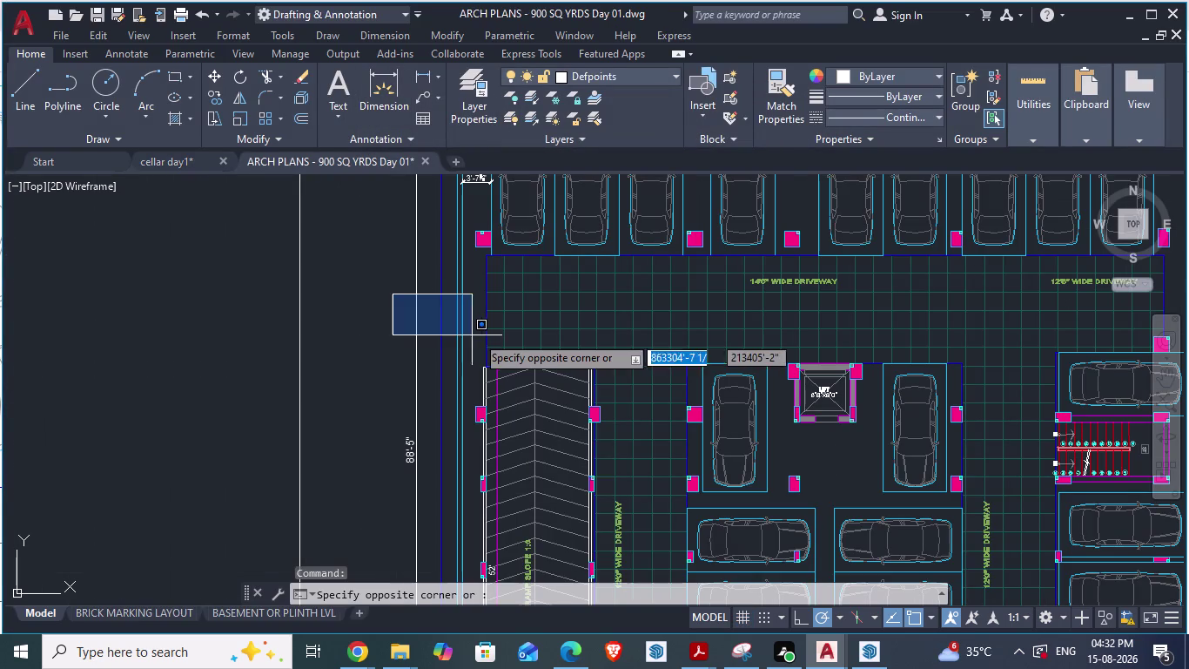
key(d)
key(Return)
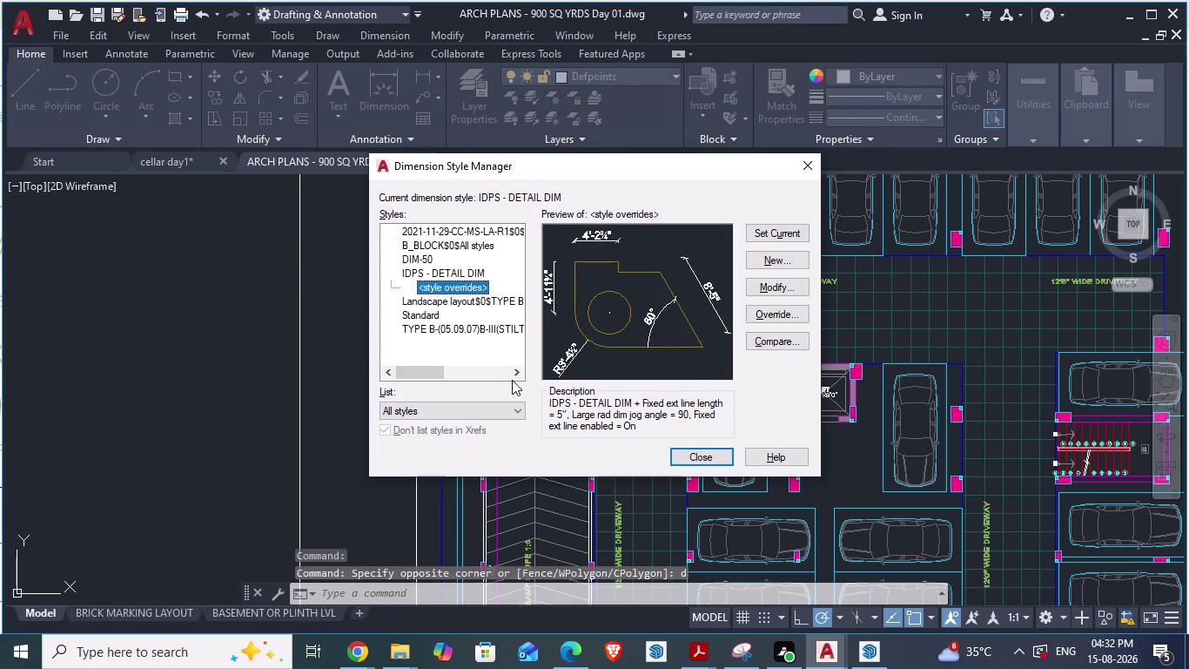
click(798, 284)
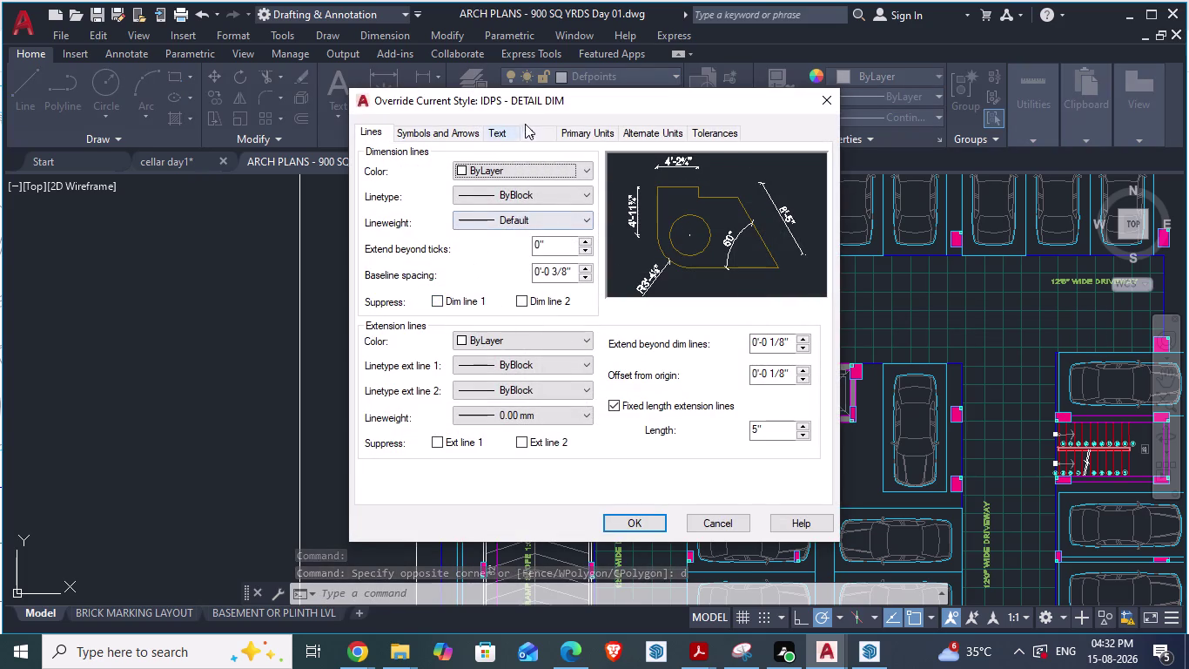
click(496, 132)
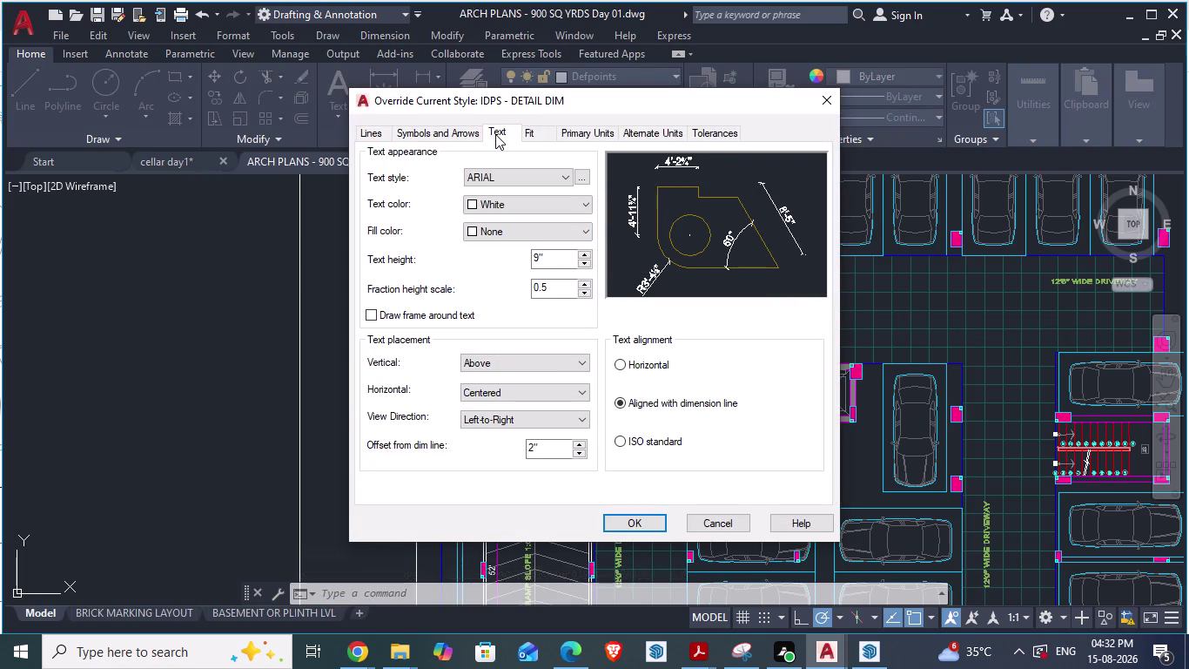
click(744, 516)
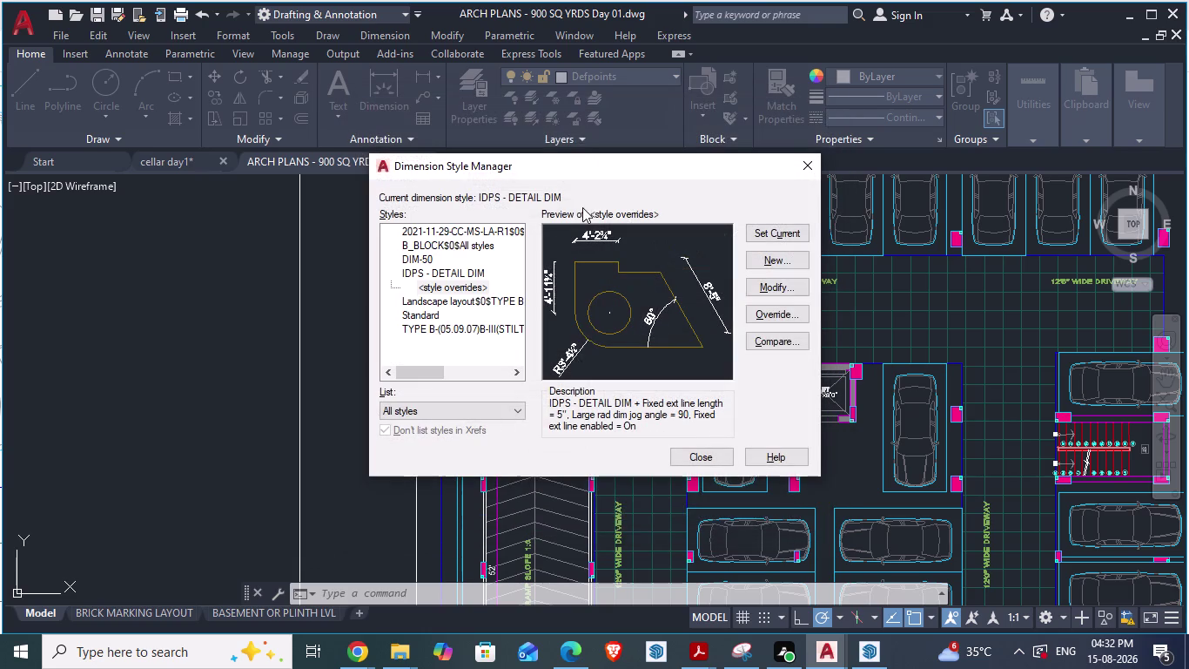
click(718, 458)
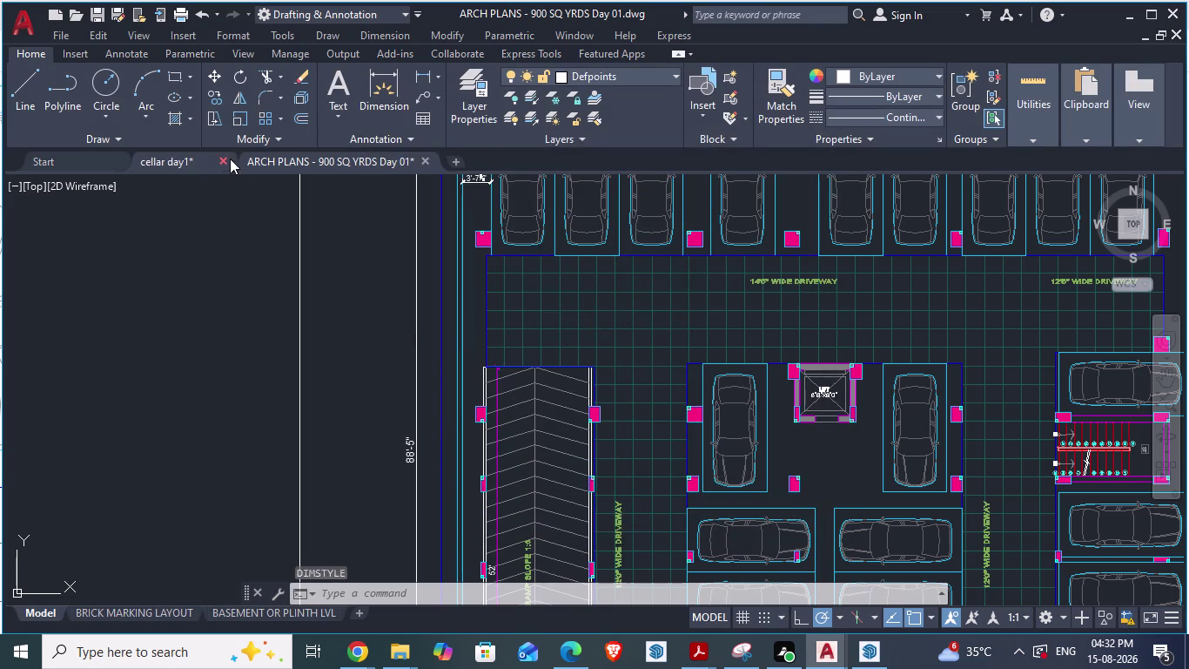
click(192, 160)
key(d)
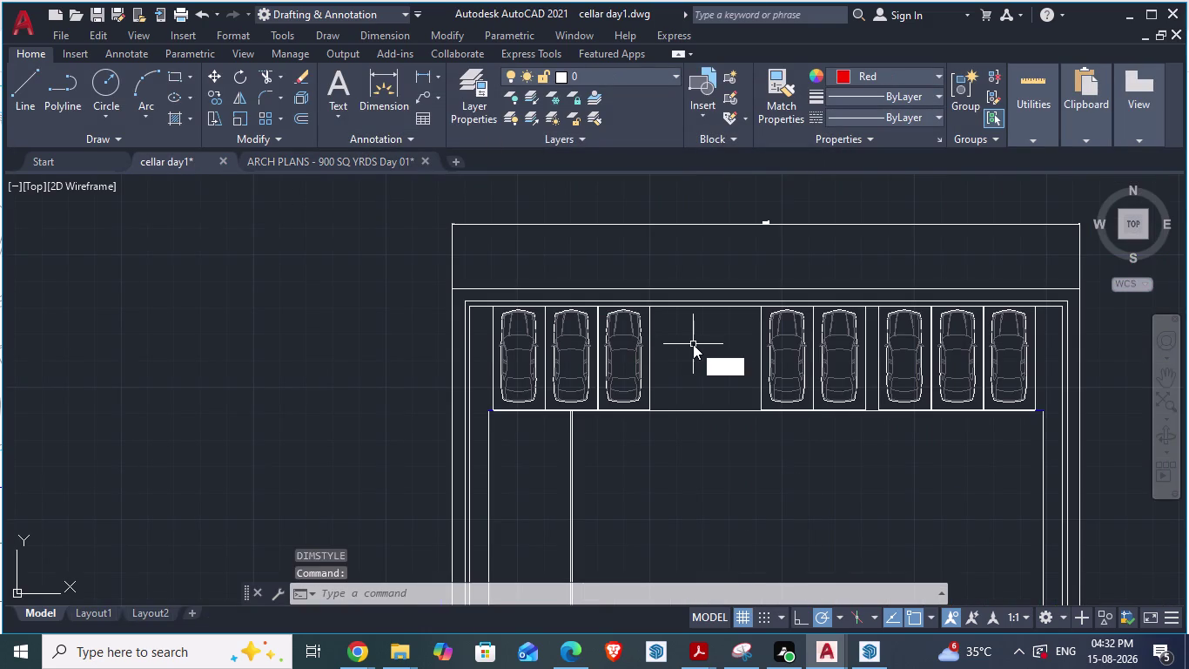
key(Return)
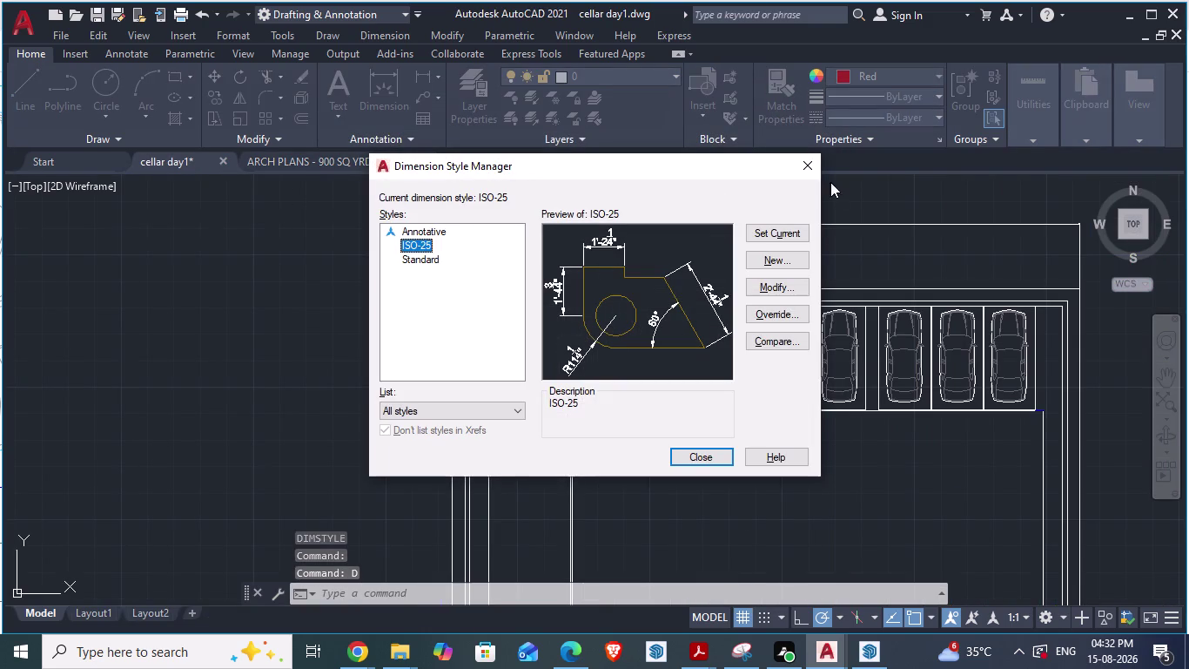
Give ISO-25 a 9" text height and 0.5 fraction height scale, and make it current.
click(769, 281)
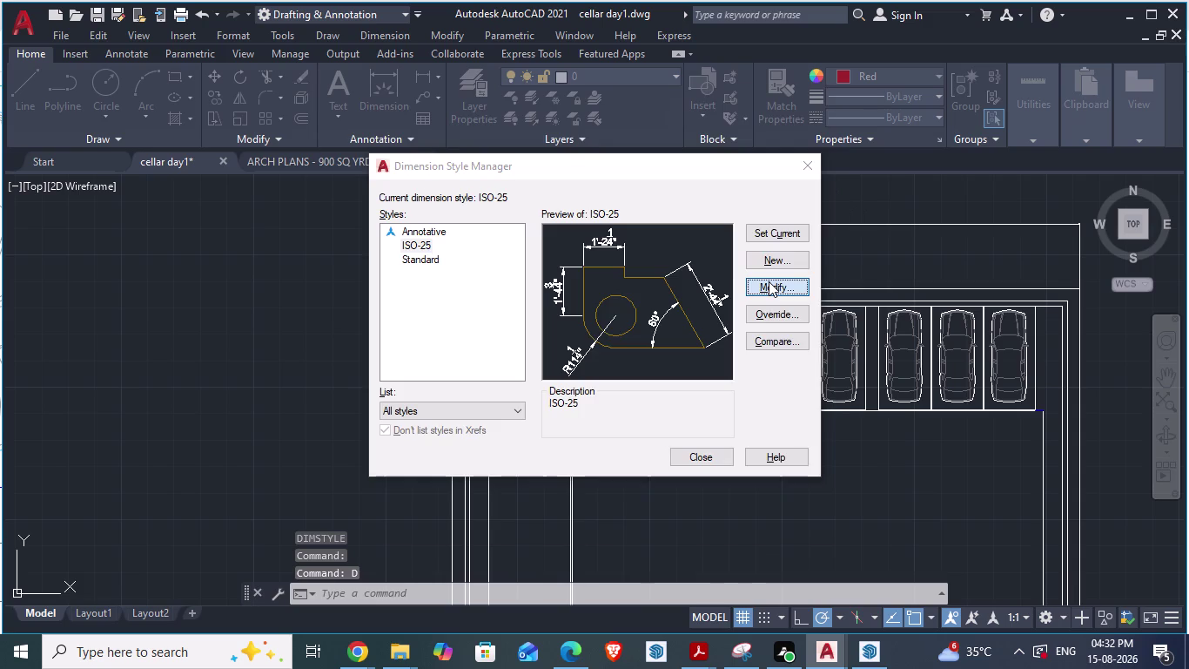
click(496, 136)
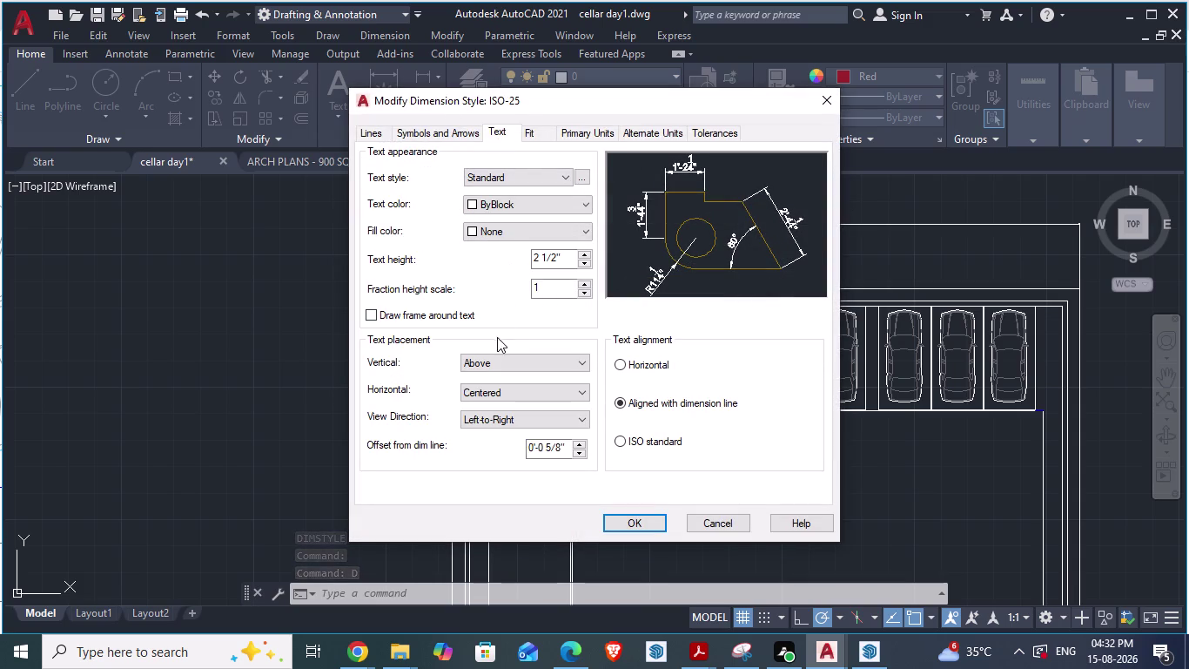
drag(555, 288, 460, 279)
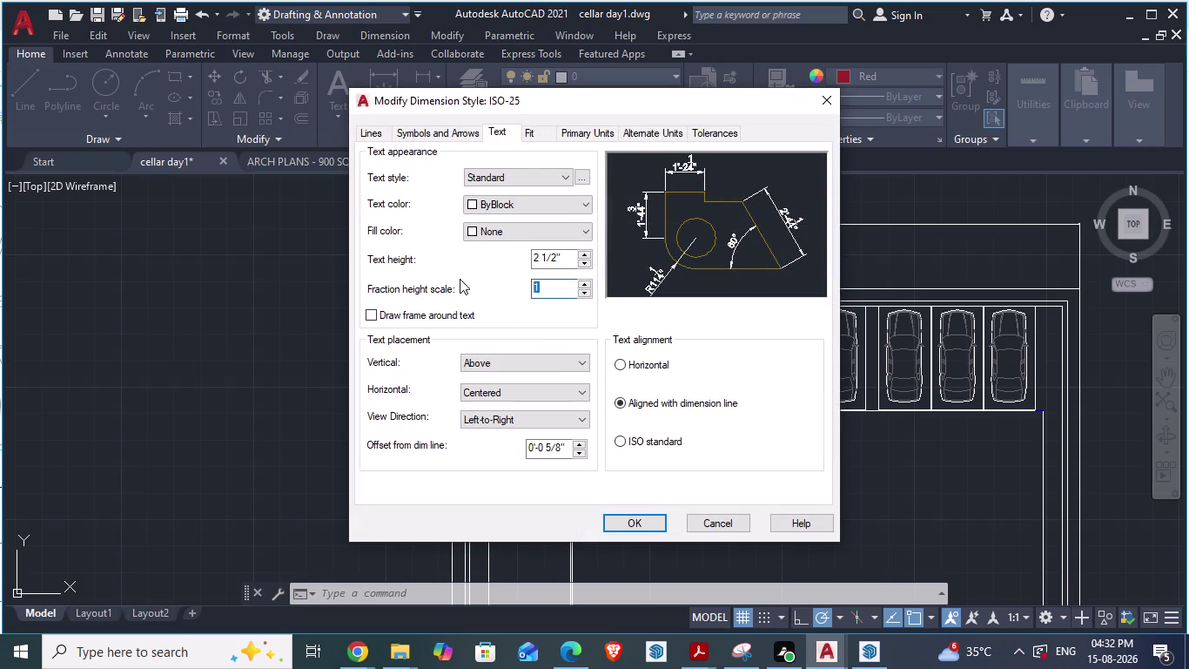
text(0.5)
drag(568, 257, 431, 256)
text(9)
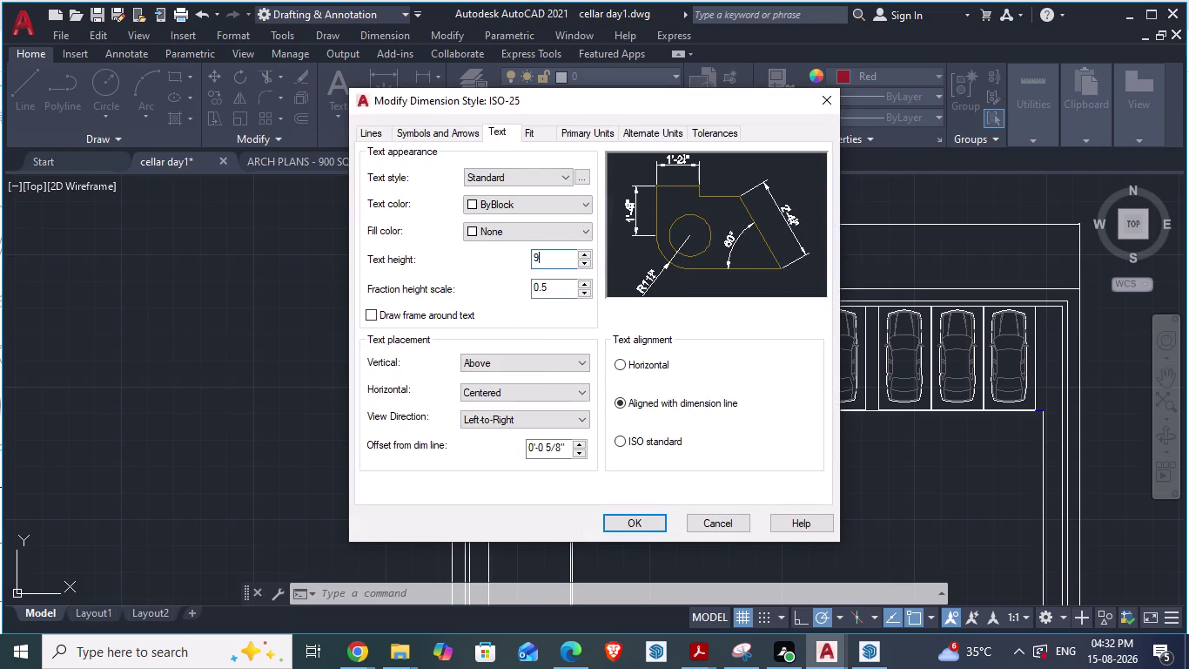
text(")
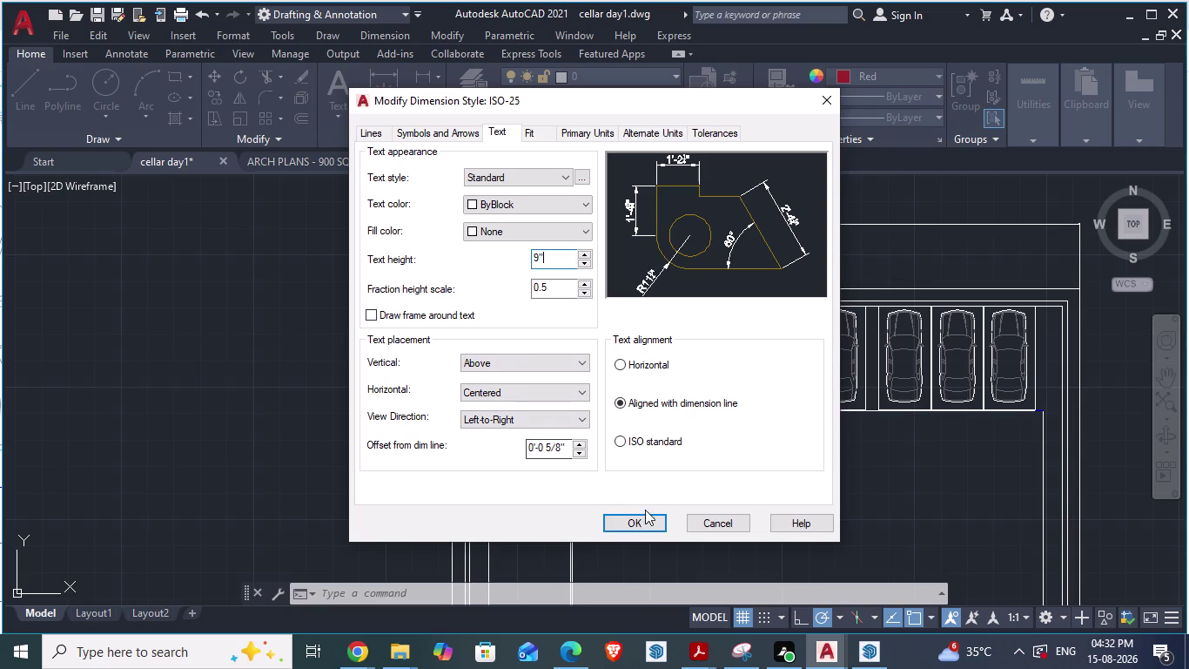
click(641, 524)
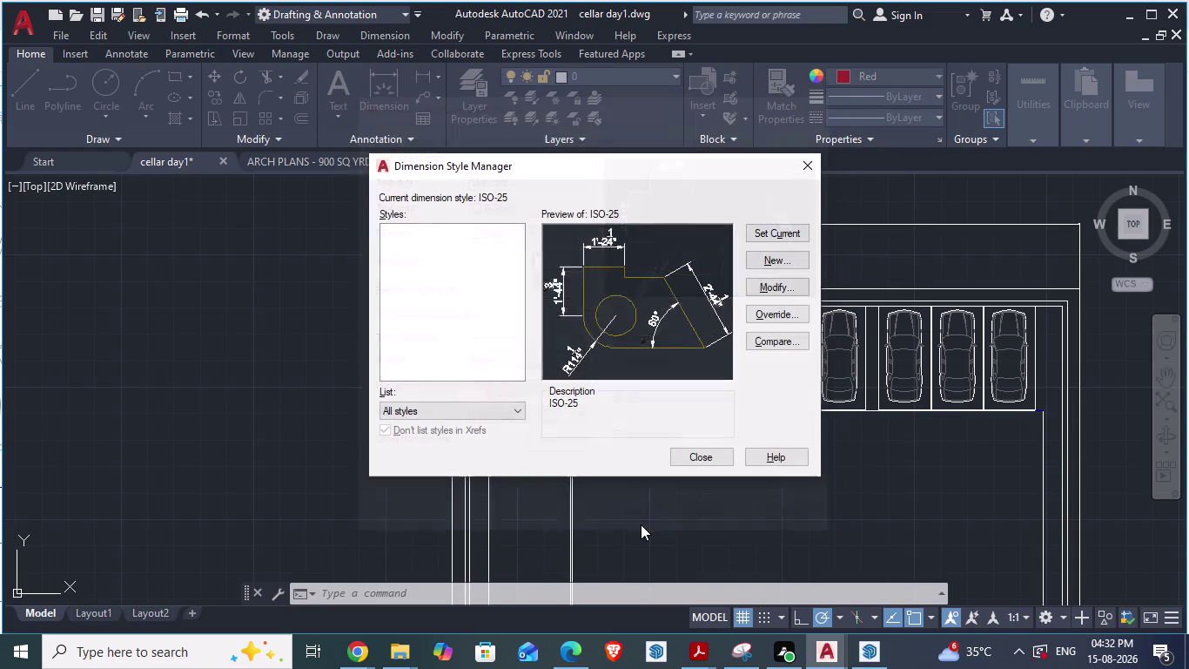
click(765, 236)
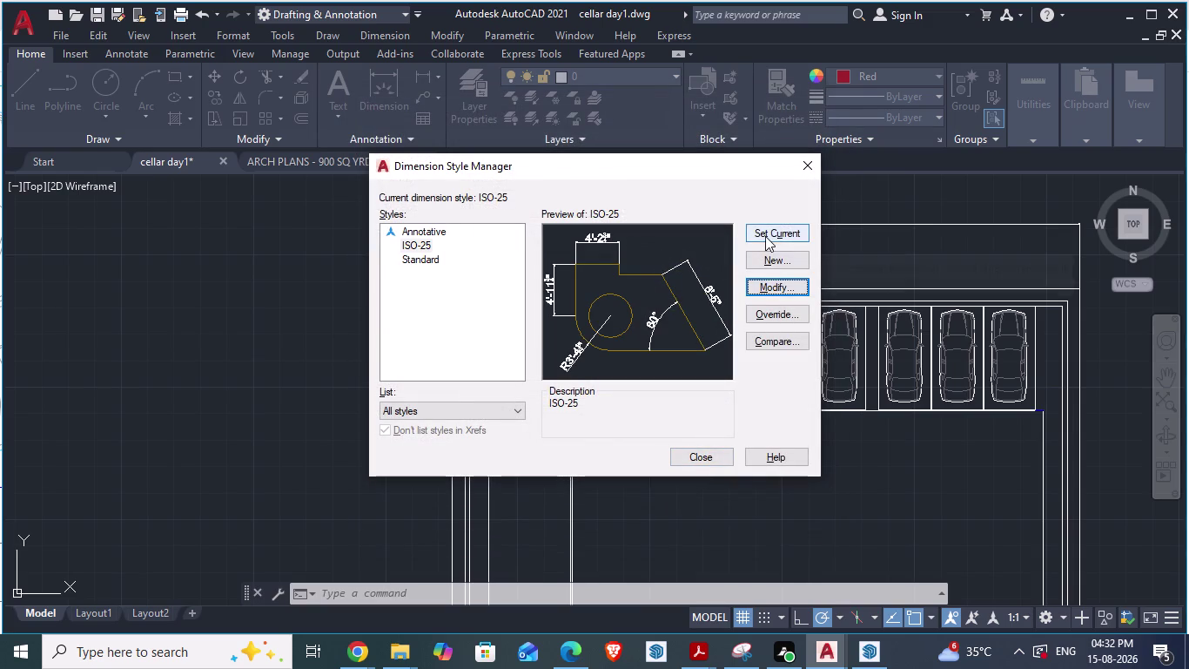
click(720, 454)
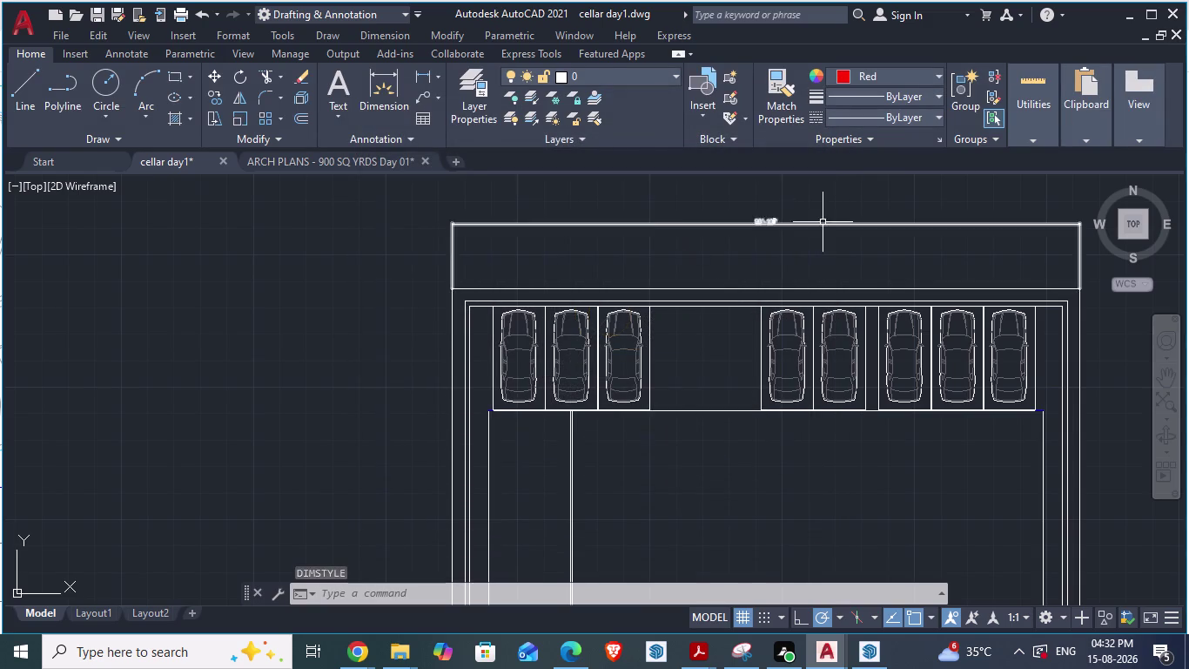
Set the ISO-25 style's Fit option to 'Always keep text between ext lines'.
scroll(up, 3)
scroll(down, 3)
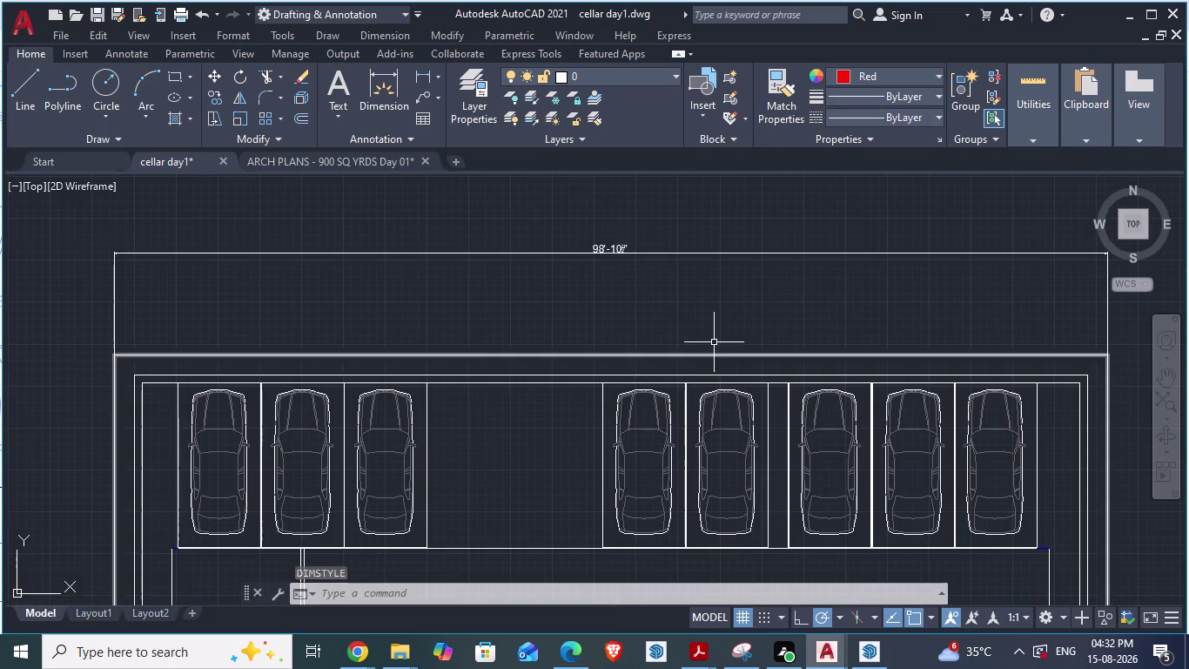
scroll(up, 3)
scroll(down, 3)
scroll(up, 3)
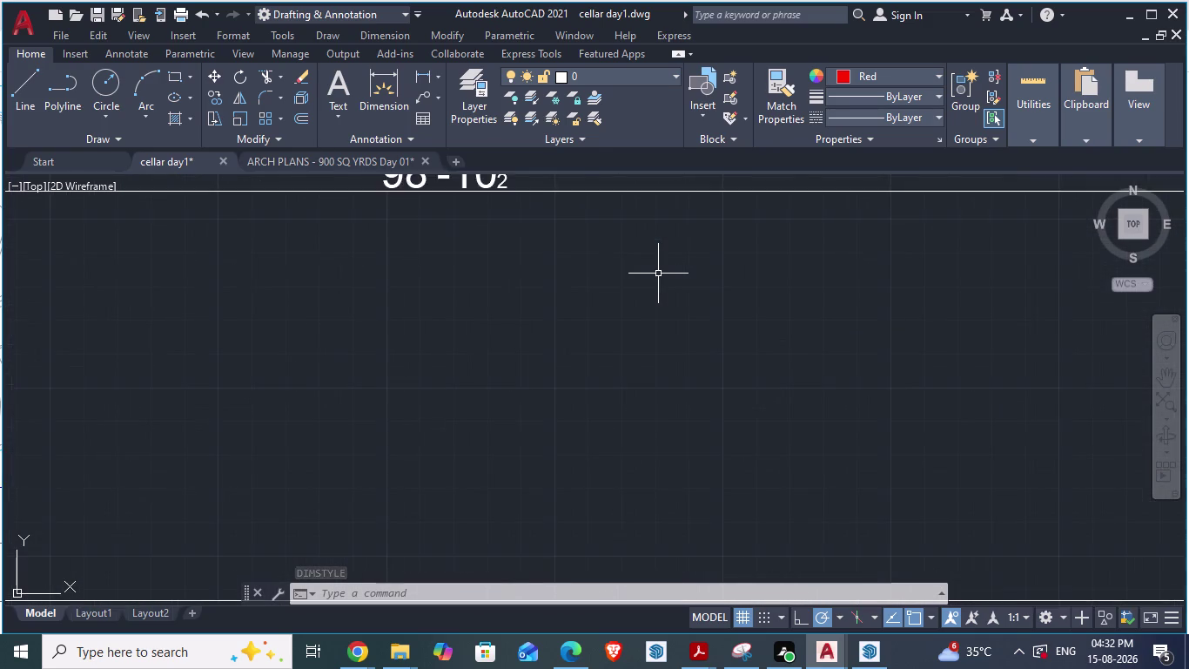
scroll(down, 3)
click(632, 279)
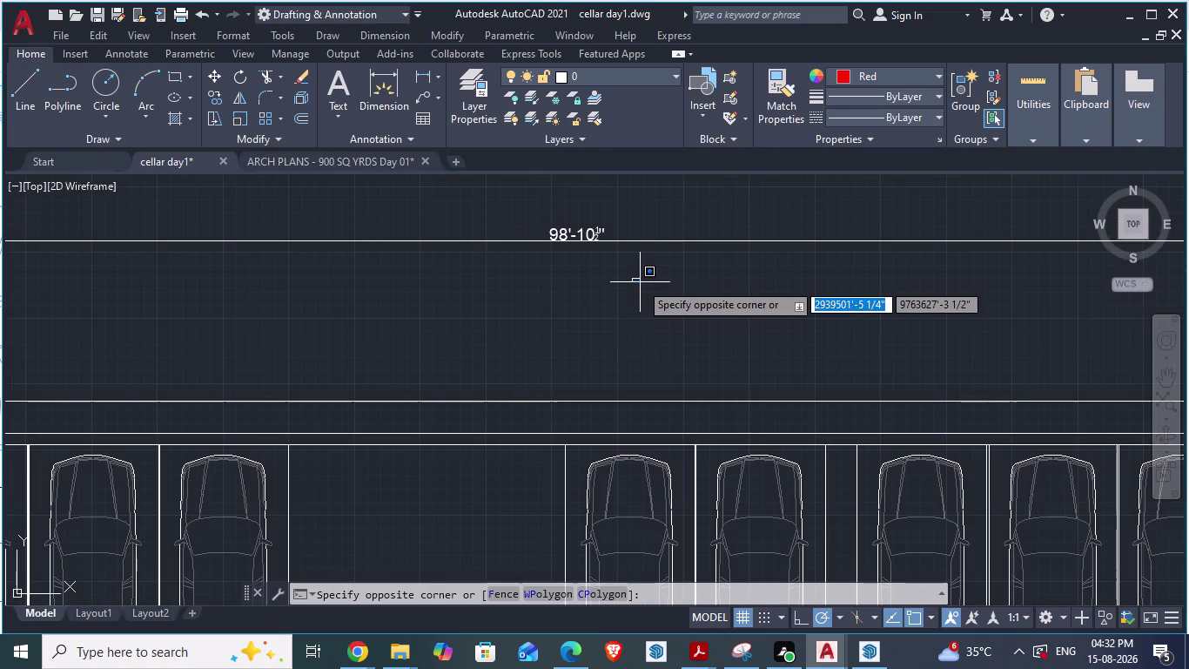
key(d)
key(Return)
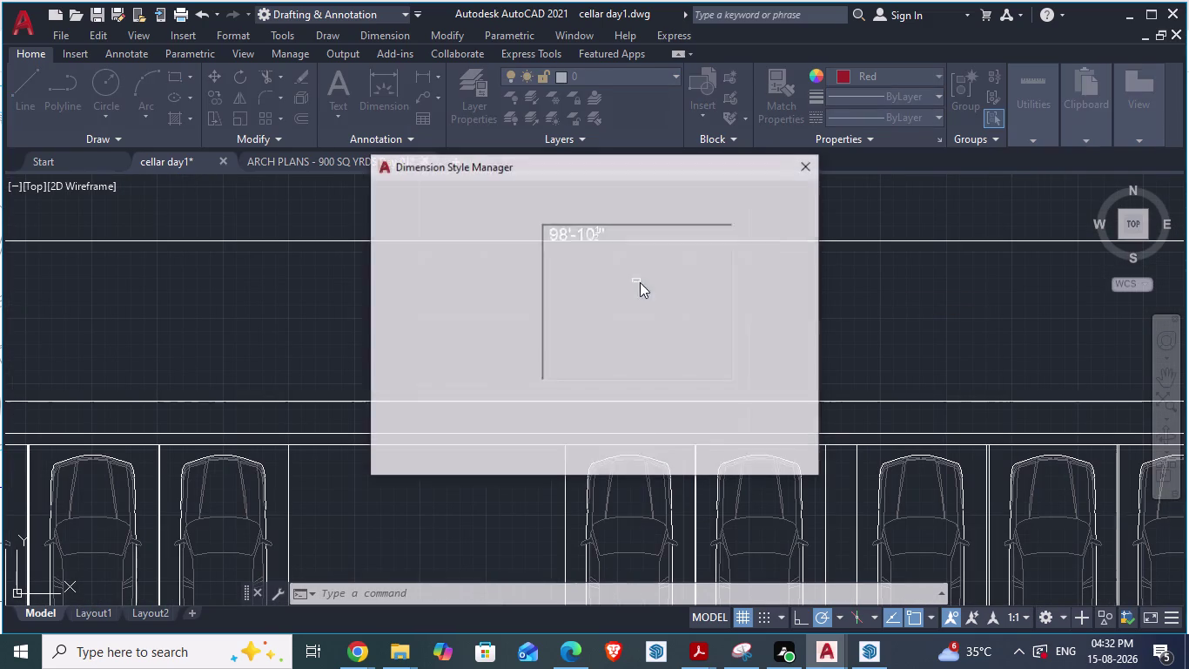
click(768, 289)
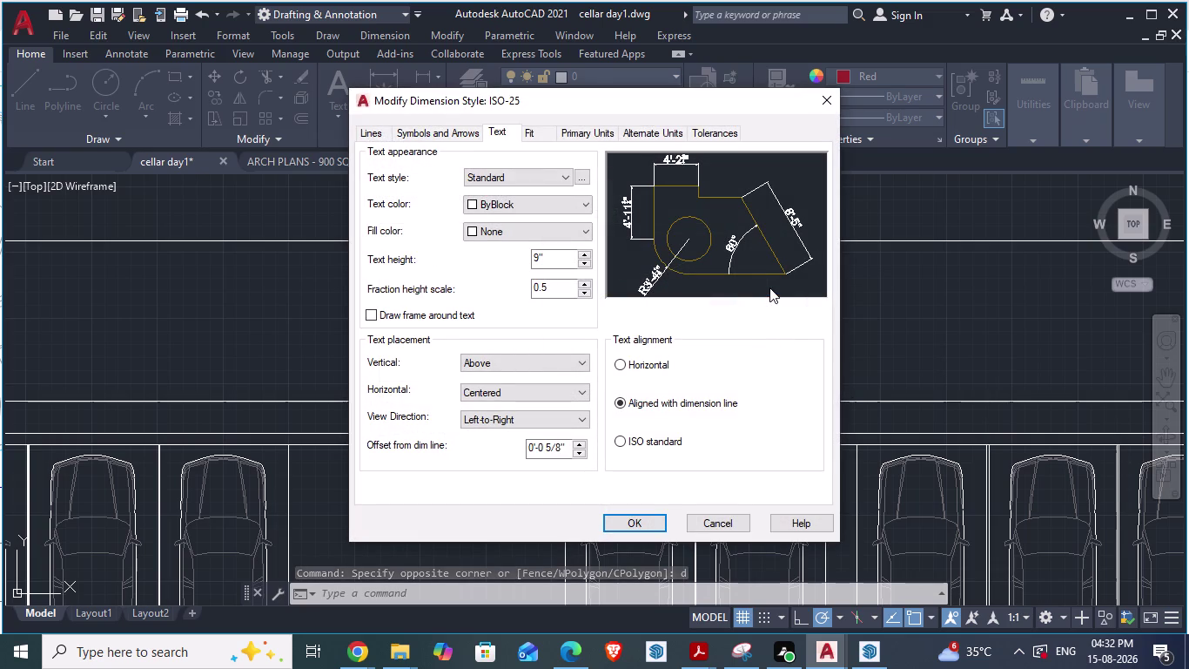
click(532, 133)
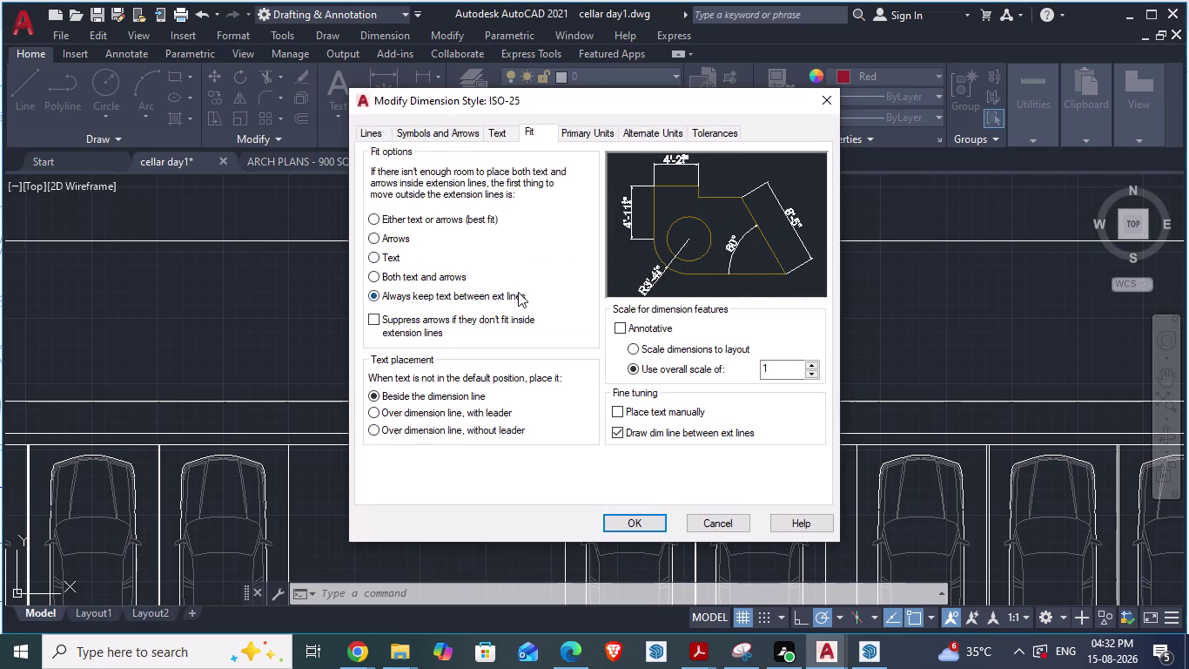
click(377, 219)
click(642, 531)
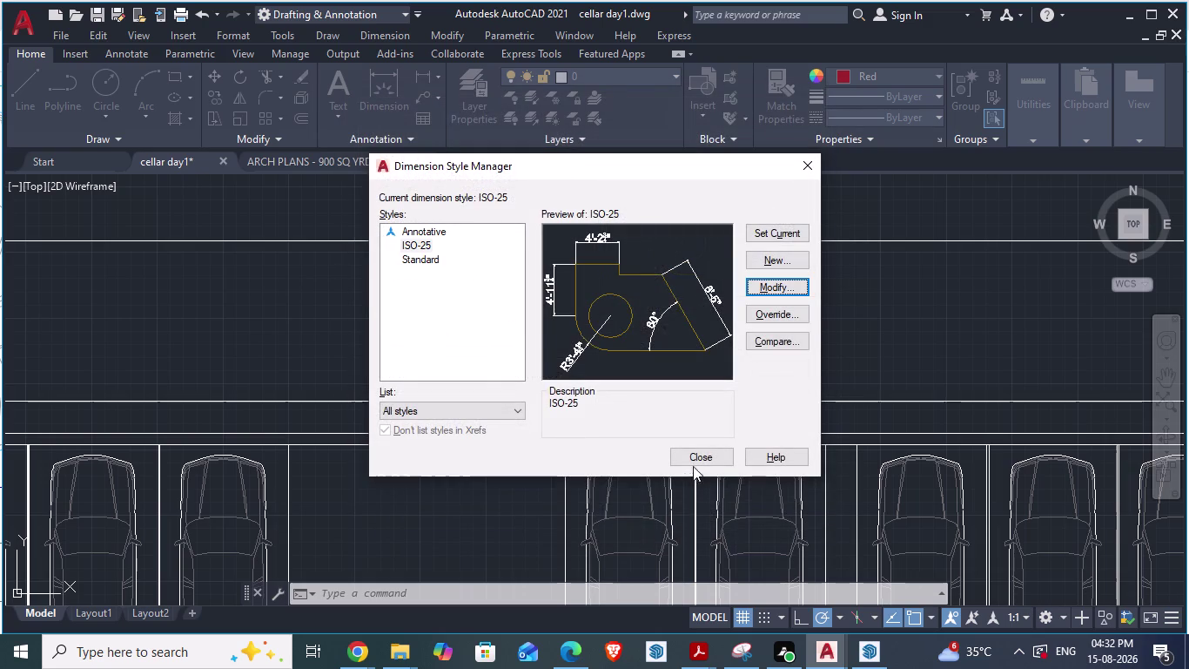
click(754, 224)
click(710, 460)
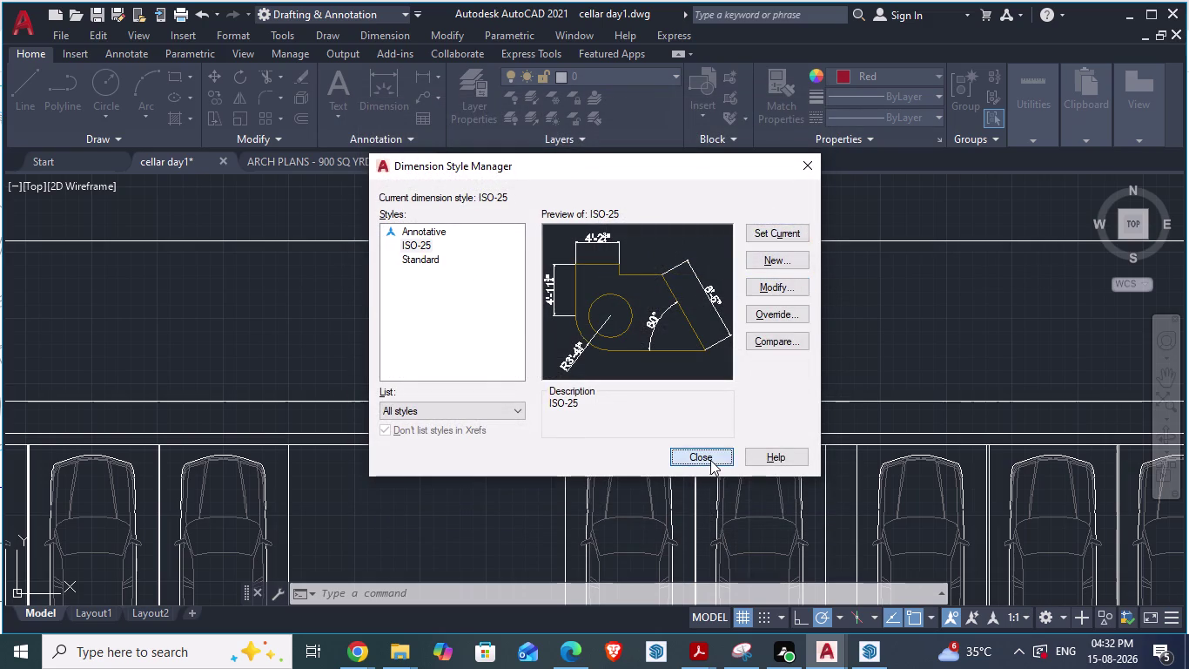
scroll(down, 3)
scroll(up, 3)
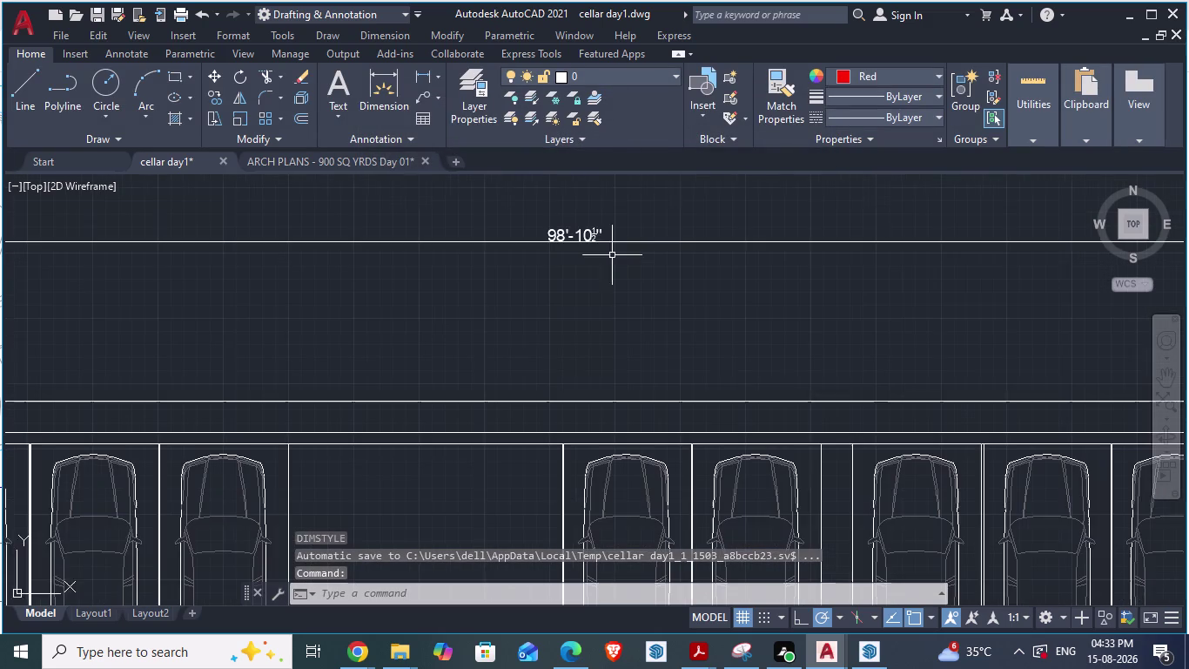
scroll(up, 3)
In ARCH PLANS, review the reference dimension style's arrowhead and text settings.
click(366, 153)
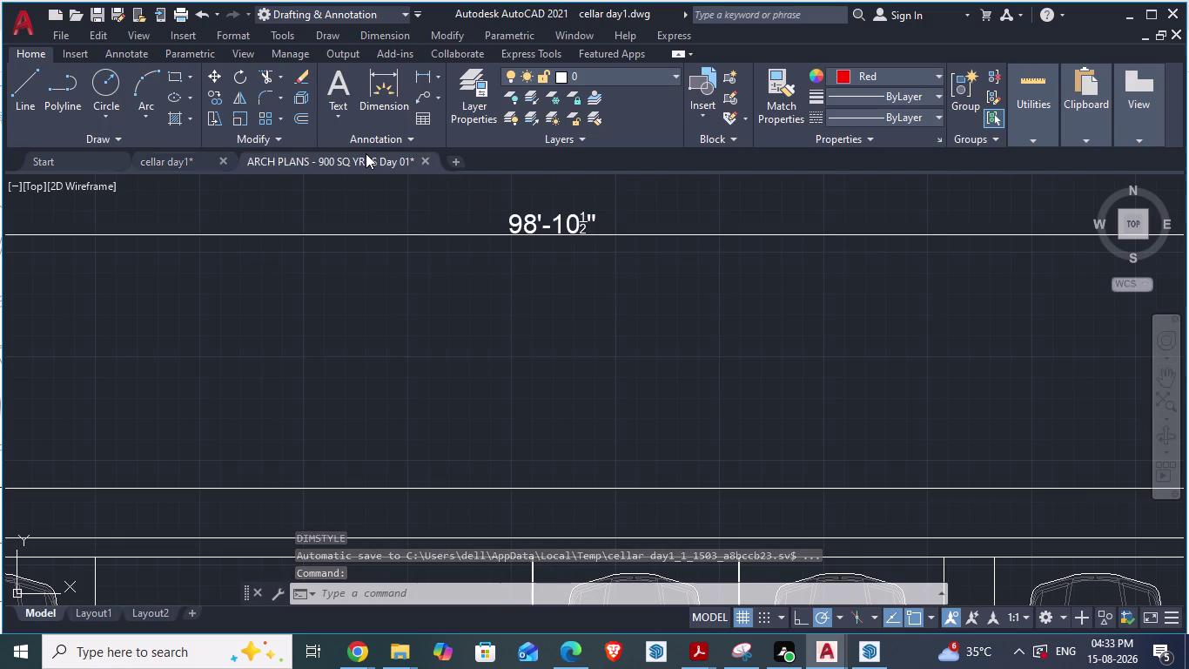
click(354, 311)
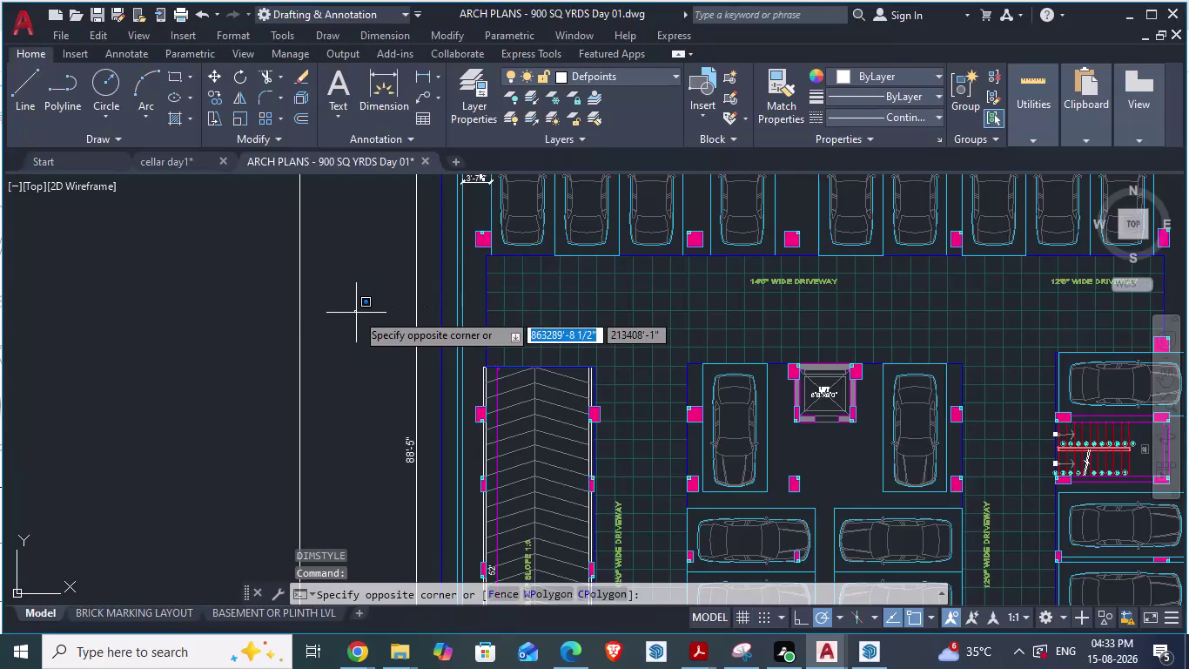
key(d)
key(Return)
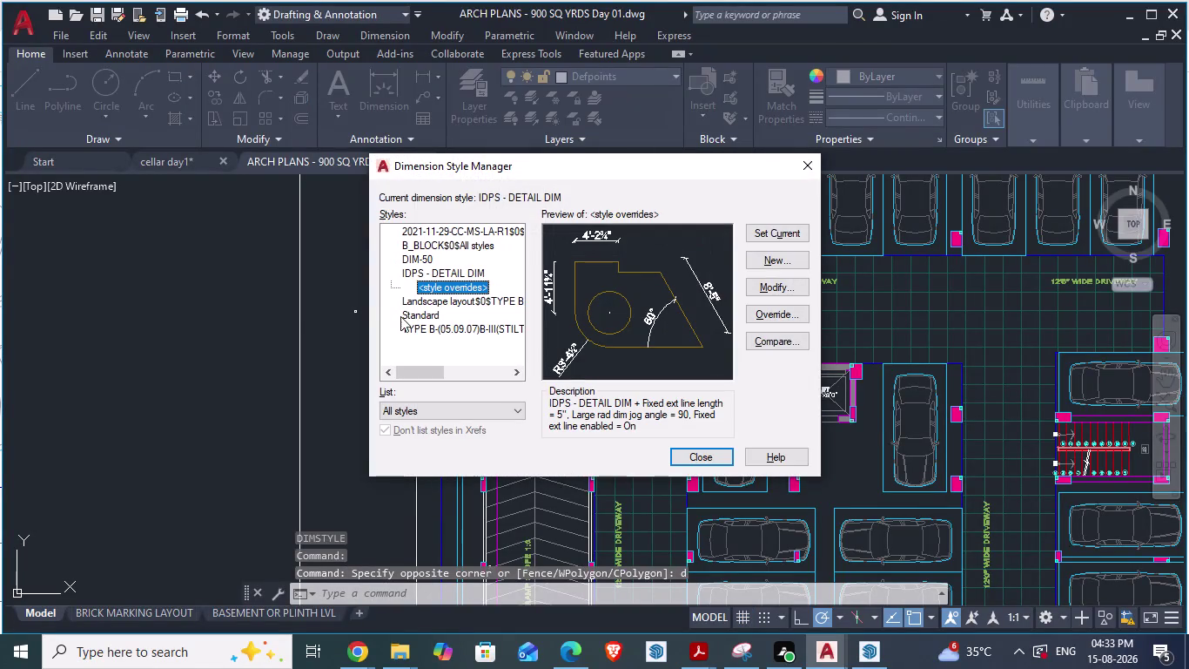
click(788, 291)
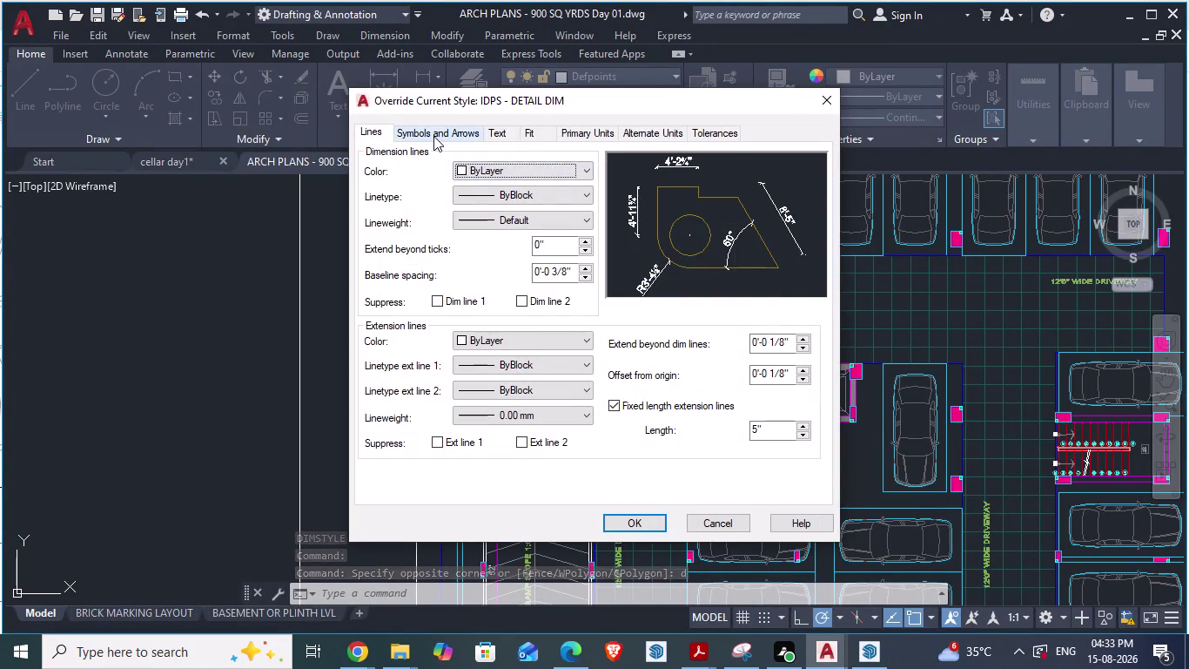
click(431, 130)
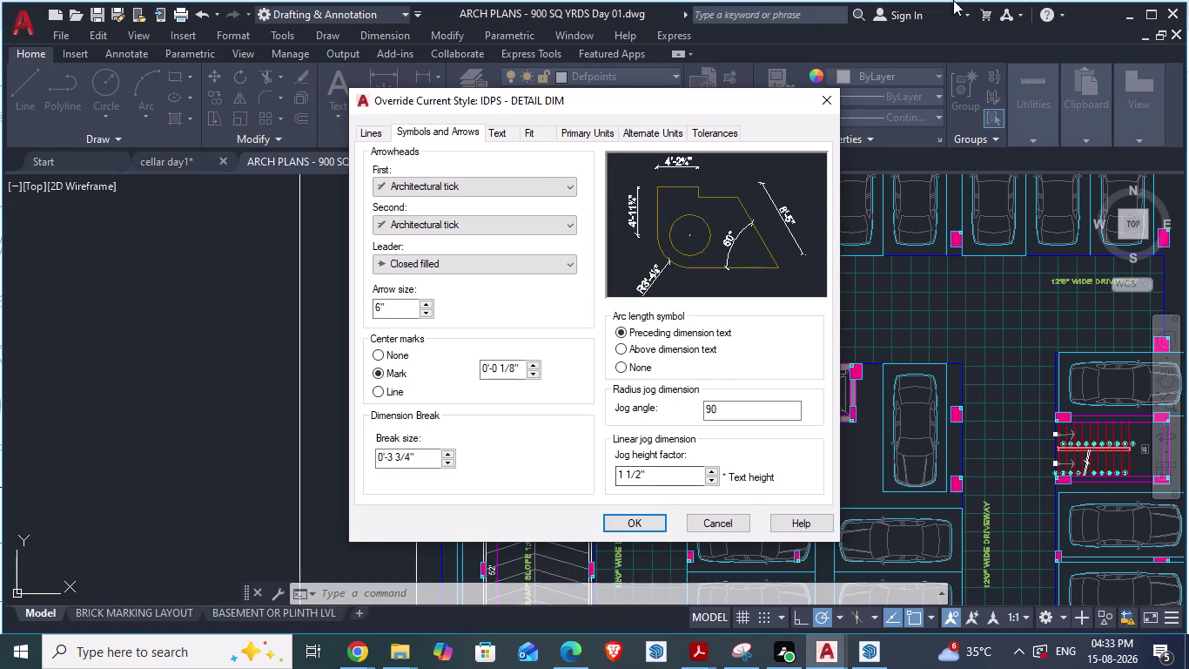
click(498, 133)
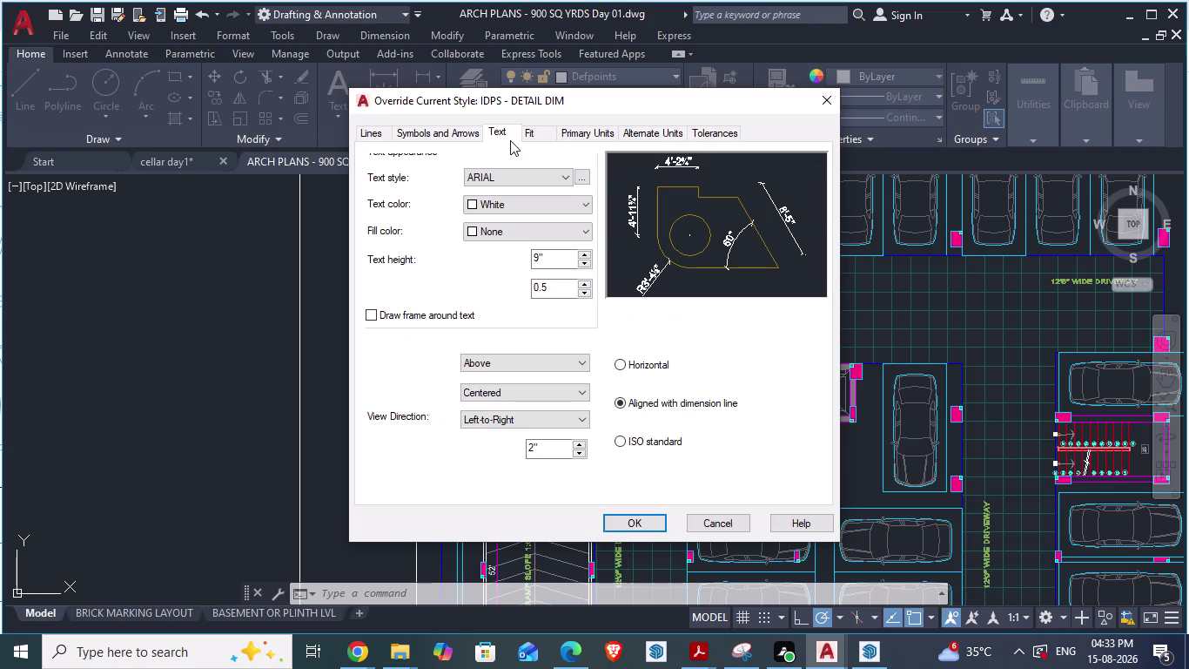
Review the reference style's fit and primary units settings, then return to cellar day1.
drag(624, 105, 590, 119)
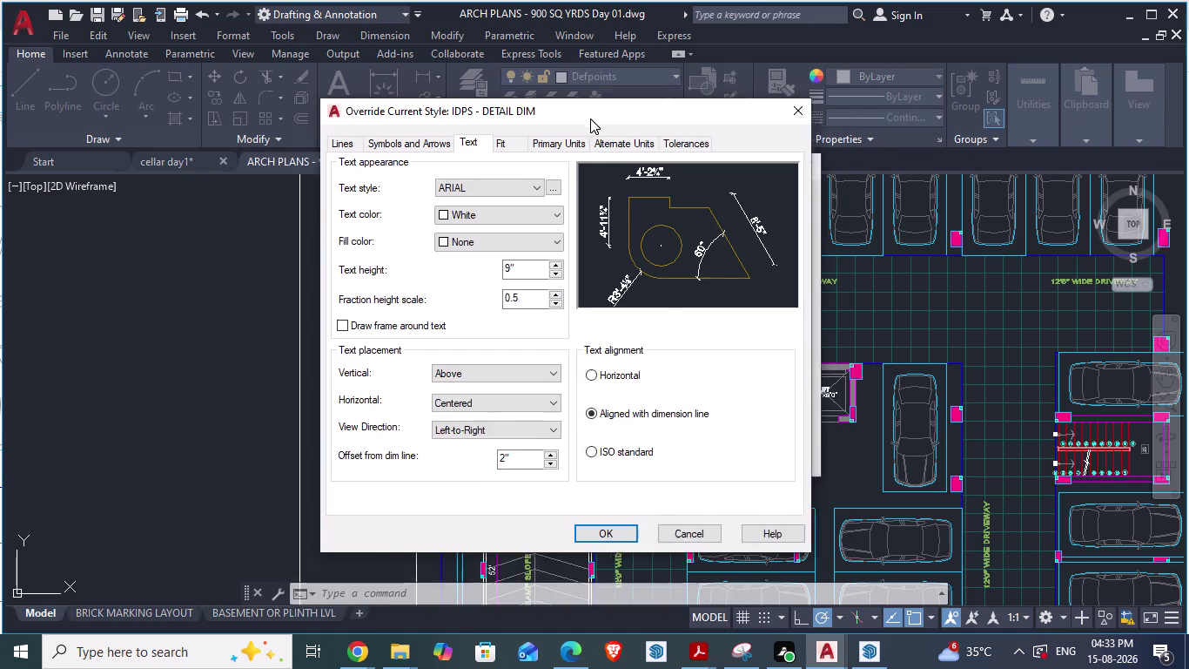
drag(590, 118, 632, 63)
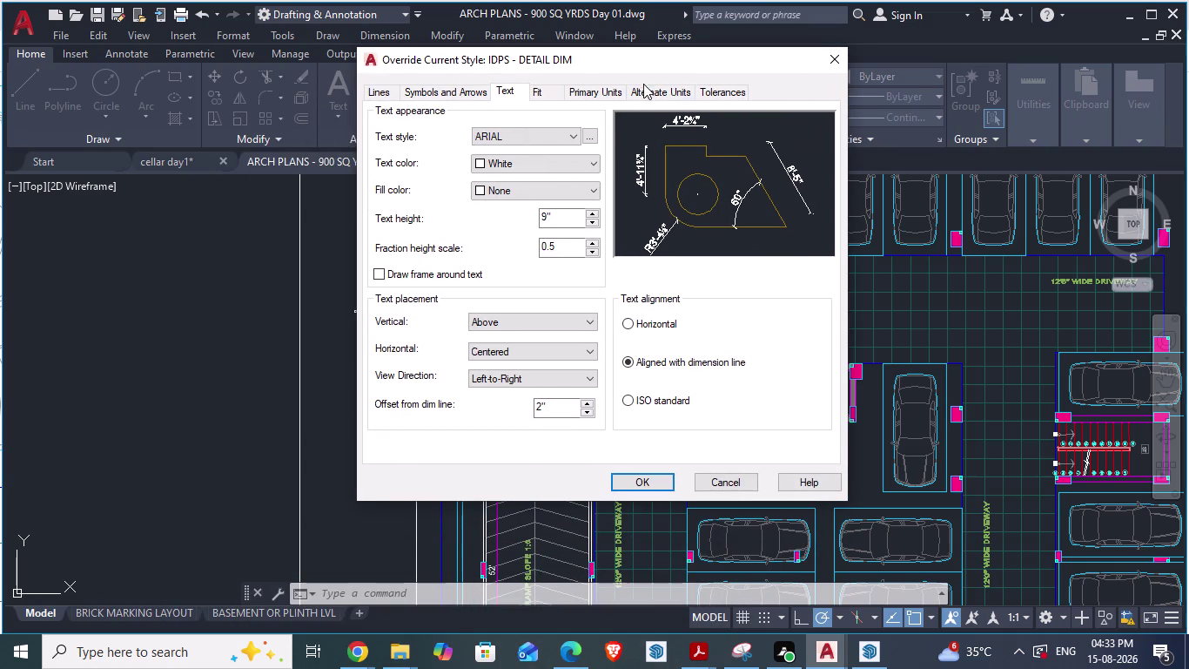
click(539, 94)
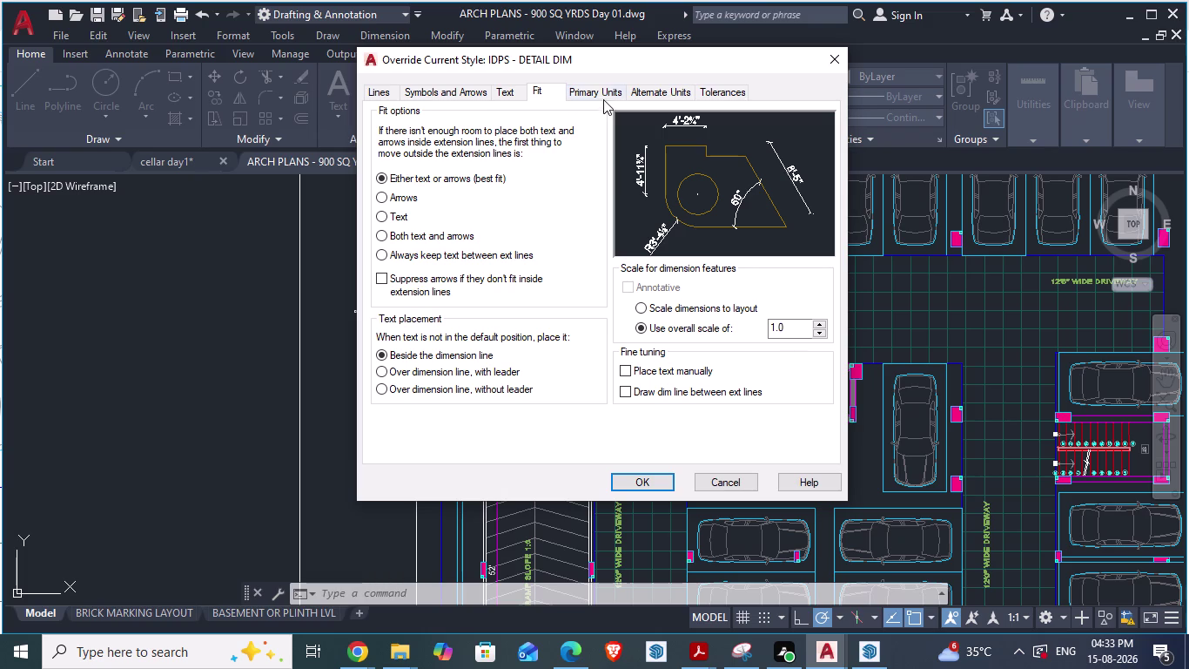
click(600, 93)
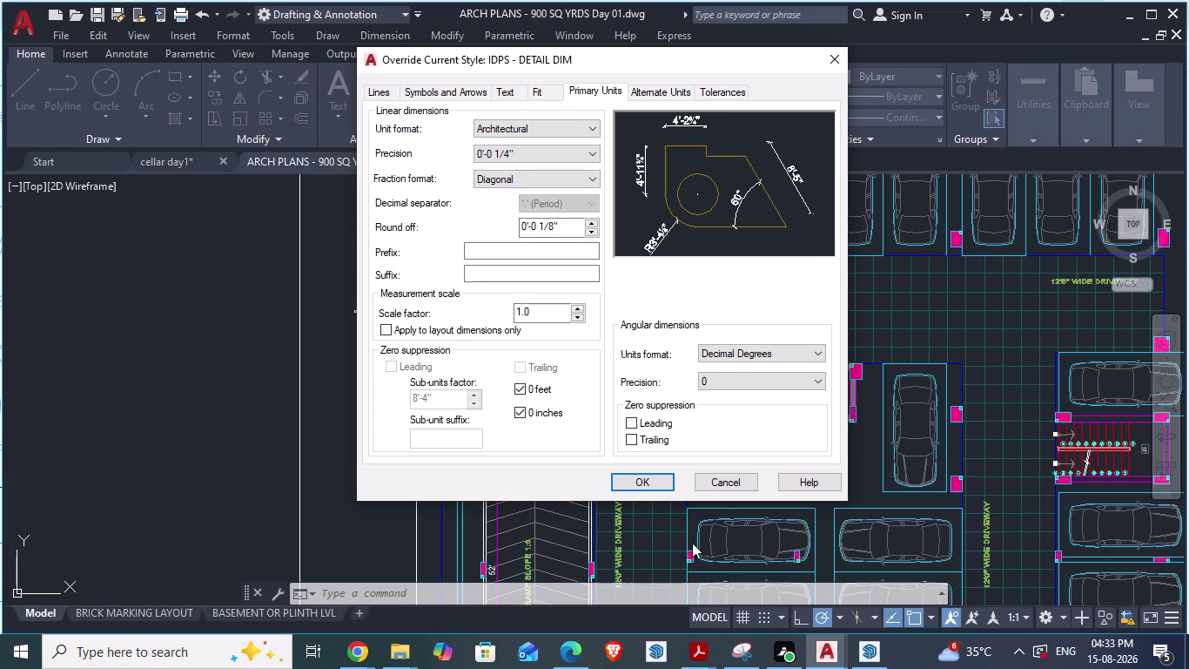
click(735, 480)
click(720, 462)
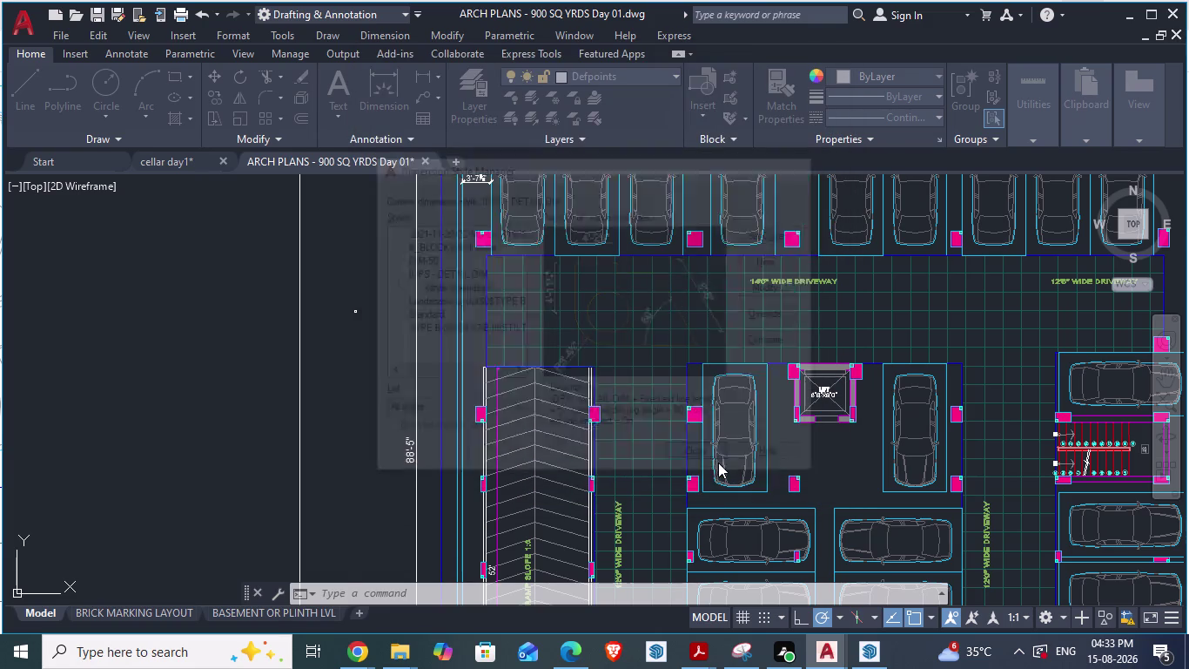
click(177, 162)
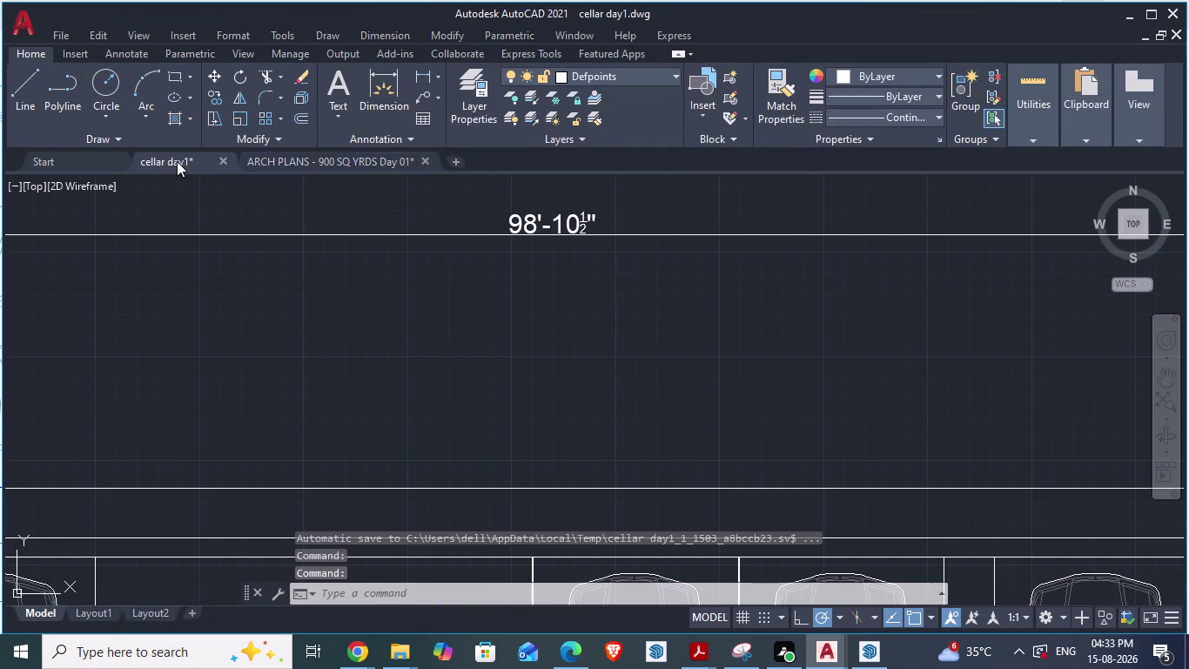
click(298, 154)
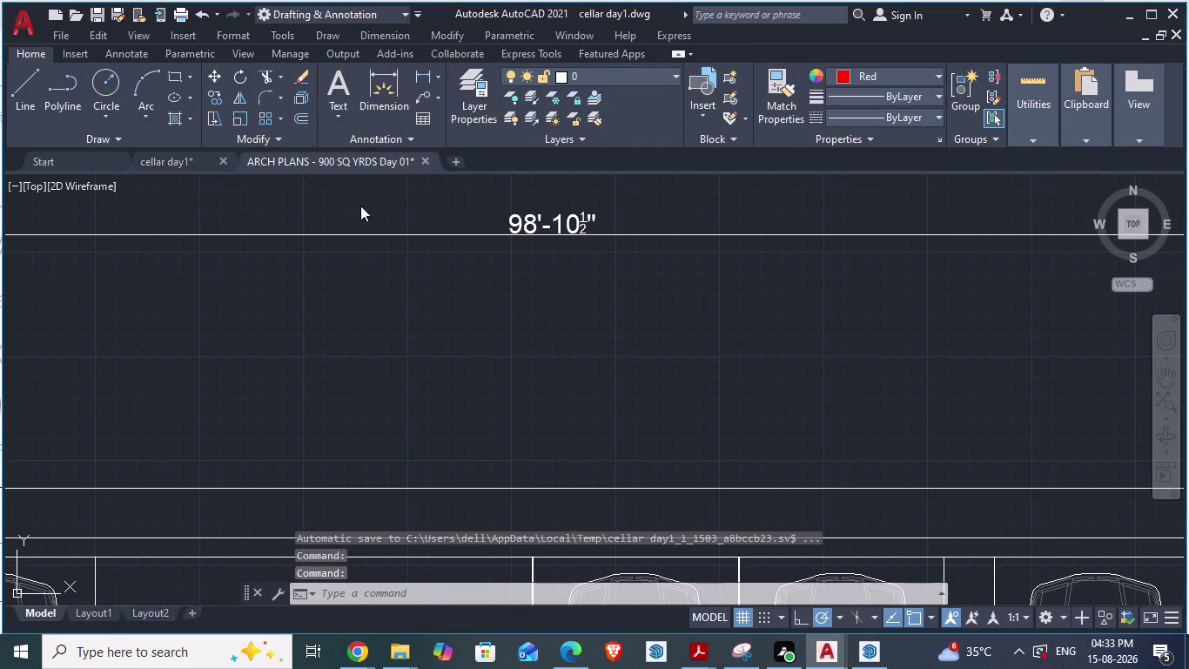
scroll(down, 3)
scroll(up, 3)
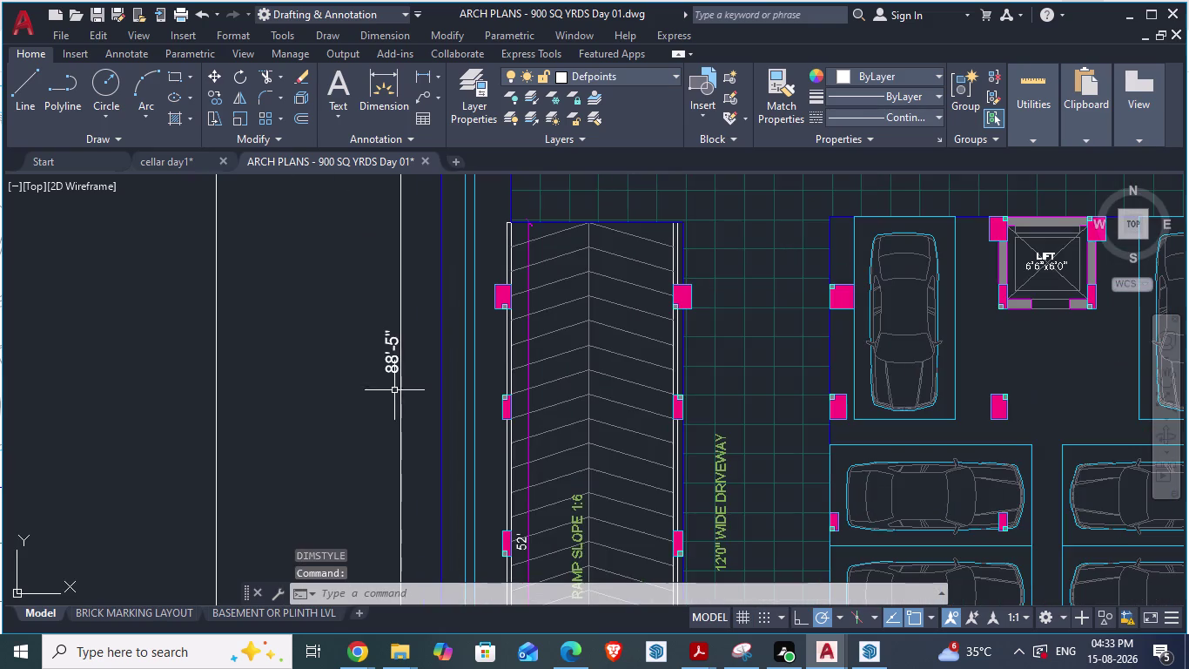
scroll(up, 3)
scroll(down, 3)
scroll(up, 3)
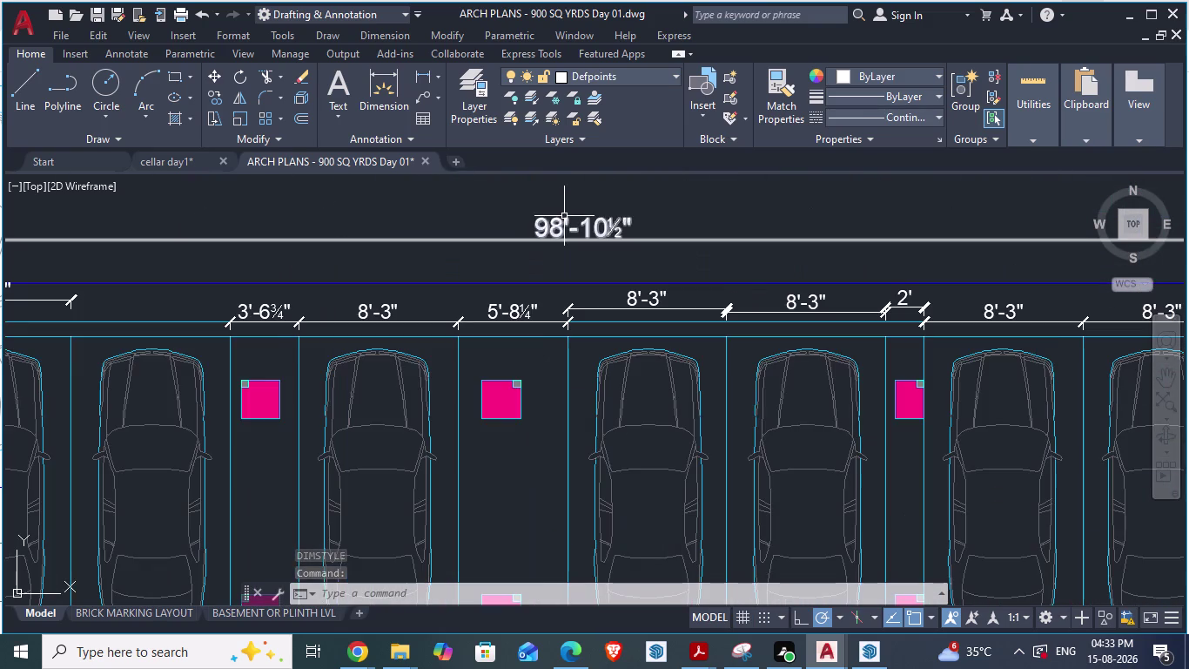
scroll(down, 3)
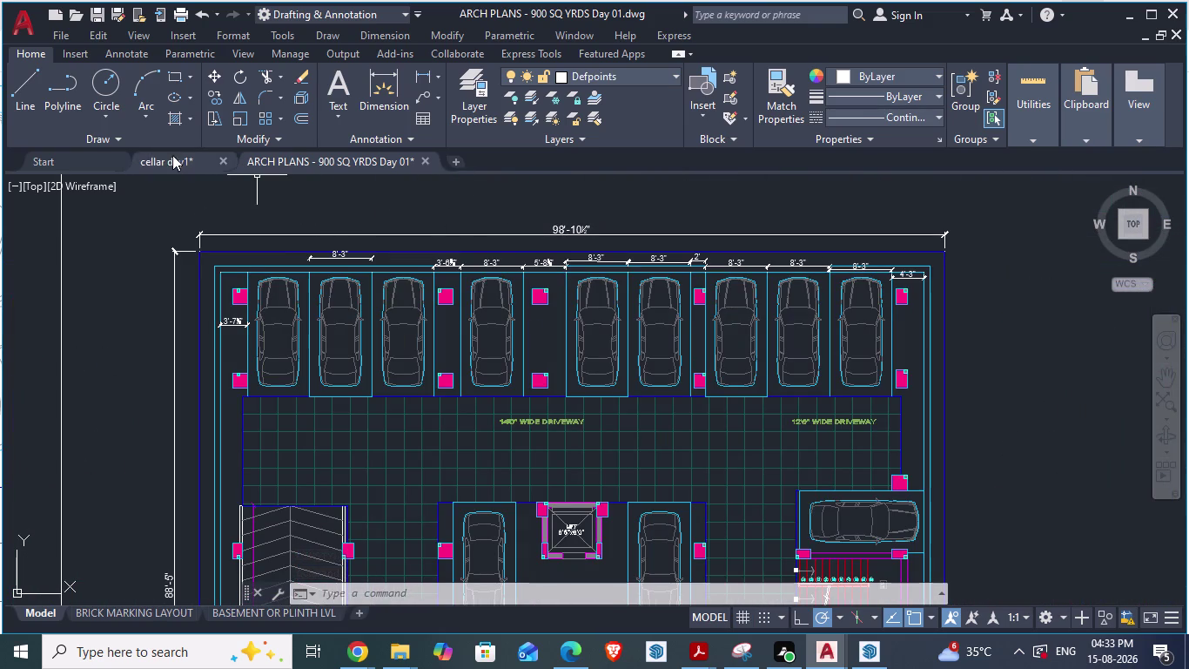
click(168, 173)
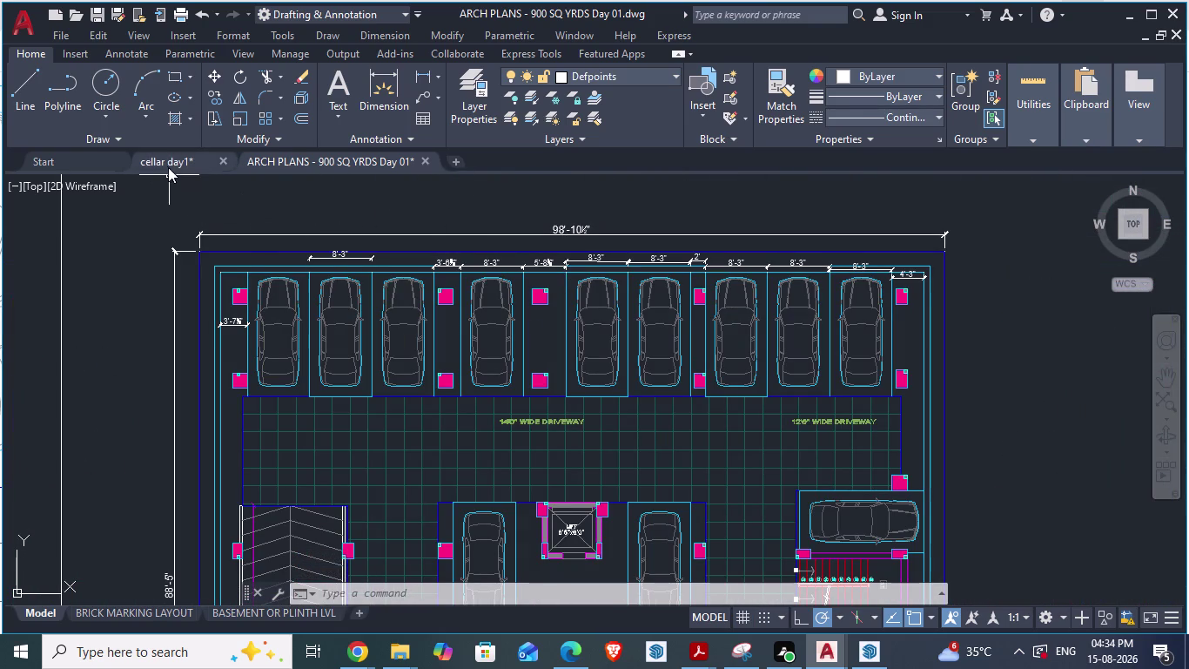
click(167, 166)
click(167, 164)
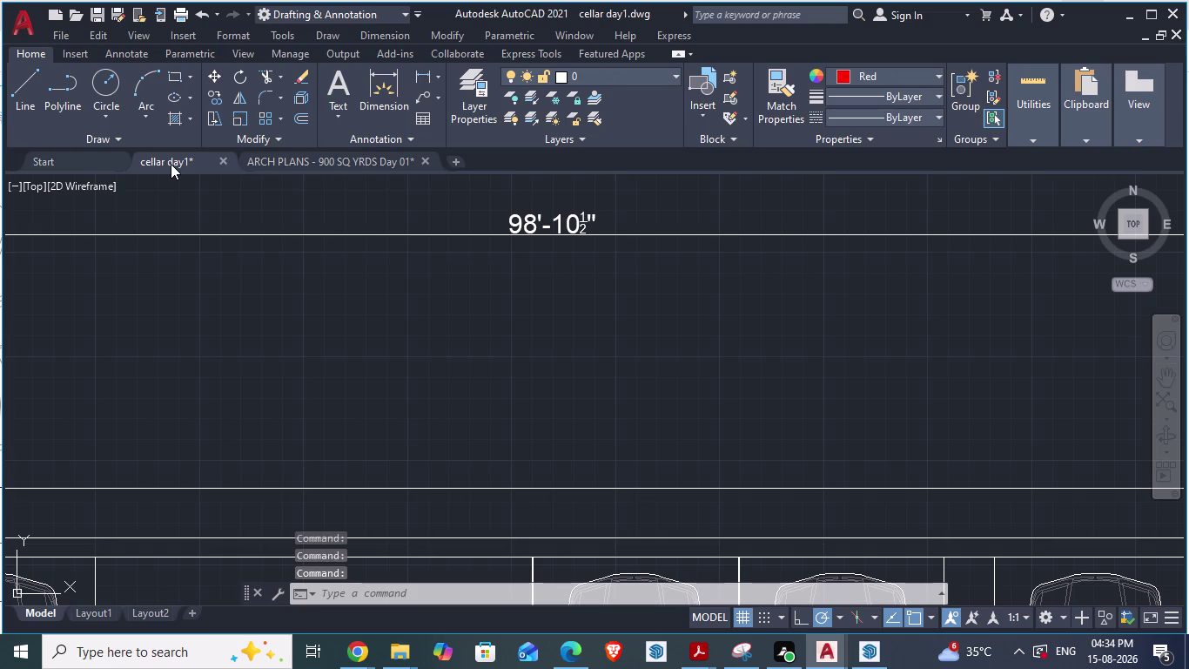
key(d)
key(Return)
scroll(down, 3)
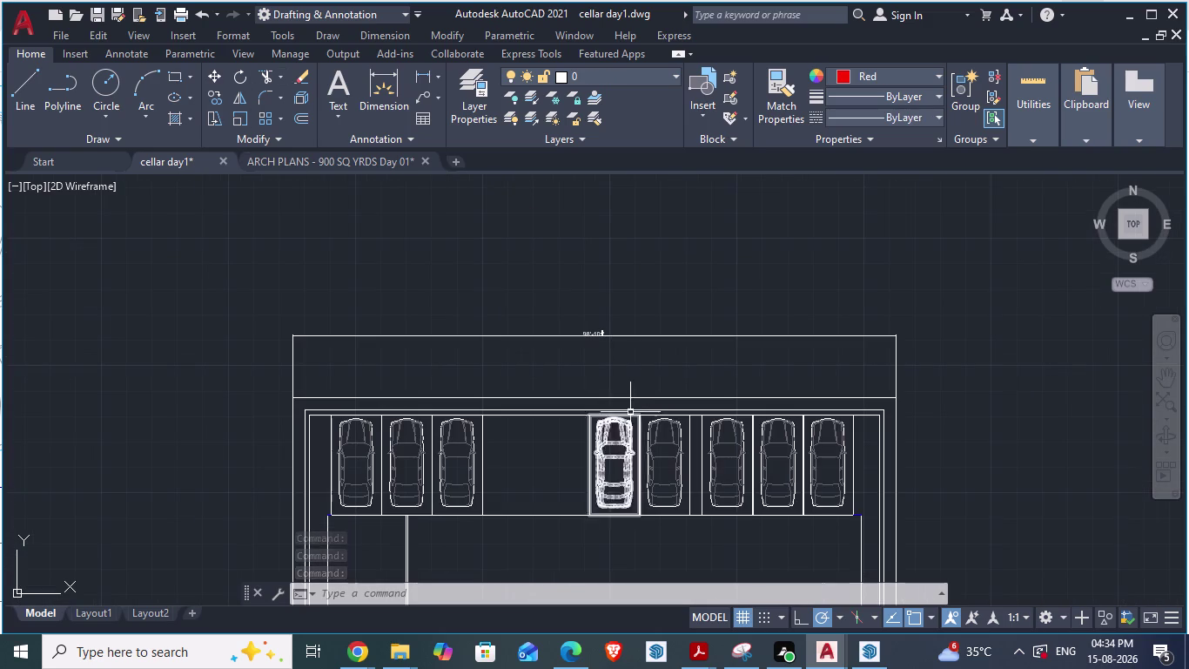
click(658, 270)
key(d)
Lower ISO-25's 'Use overall scale of' value from 1 to 0.6 and apply it.
key(Return)
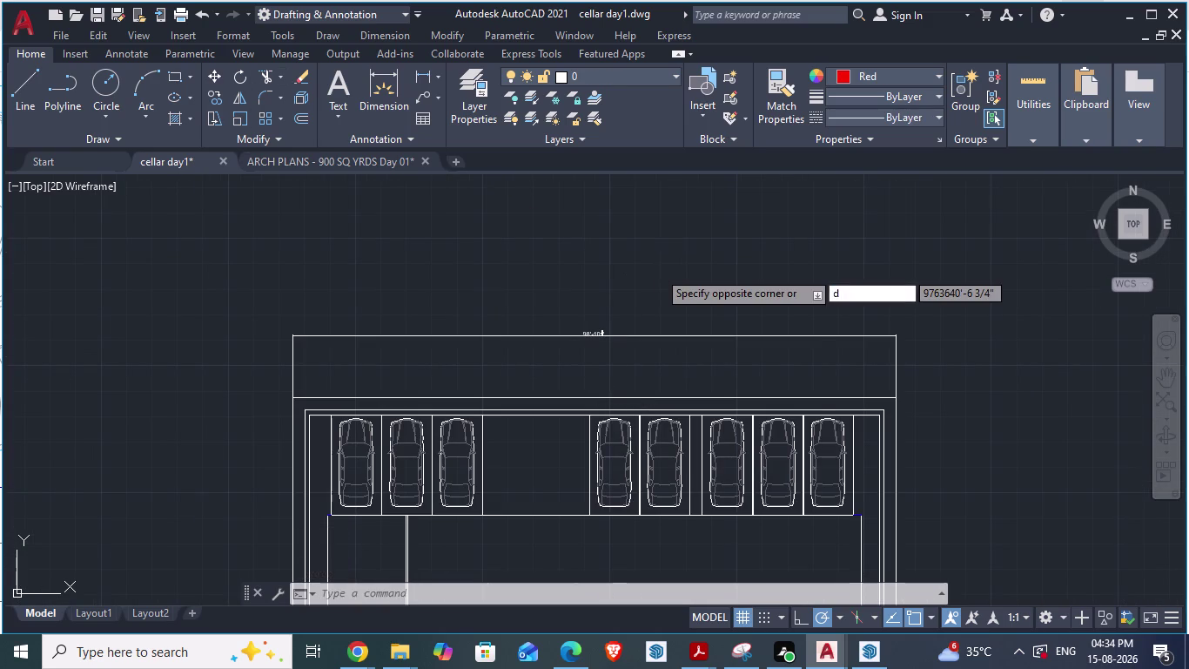
click(764, 285)
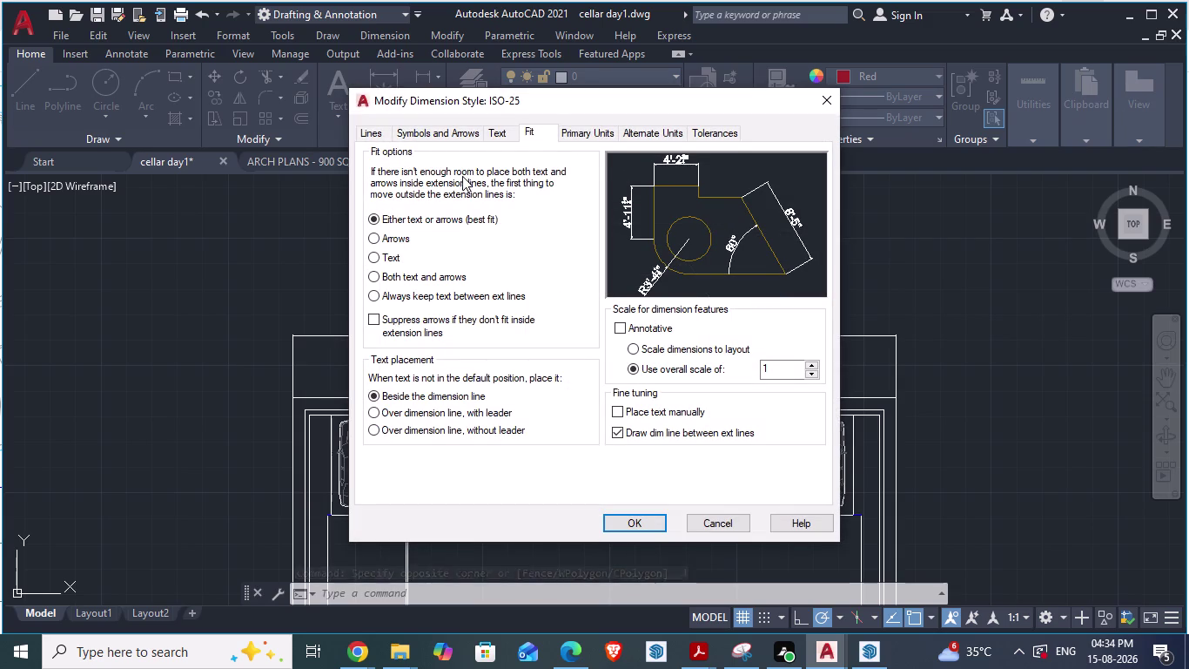
click(813, 373)
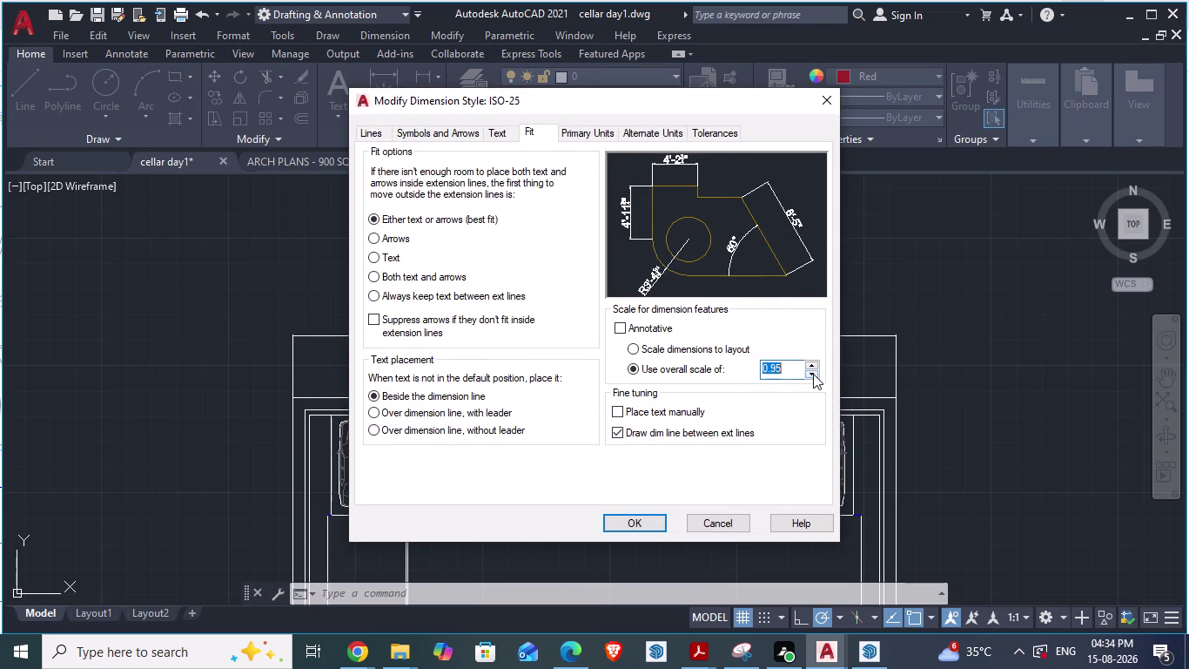
double_click(811, 374)
click(811, 373)
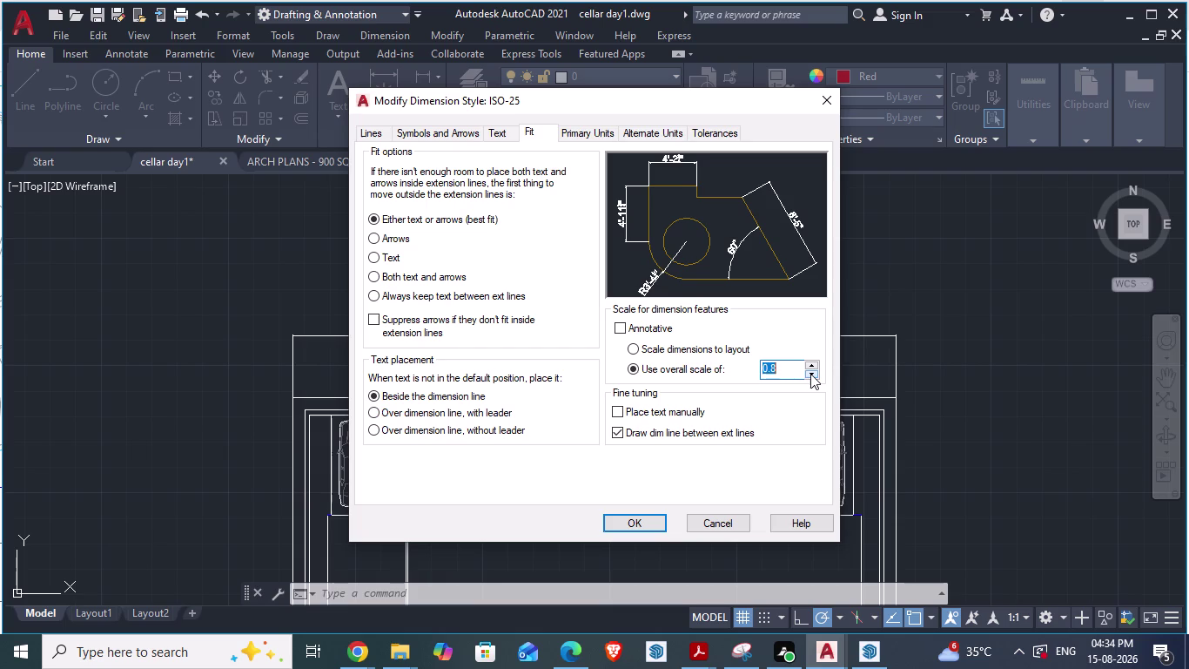
click(811, 374)
triple_click(810, 373)
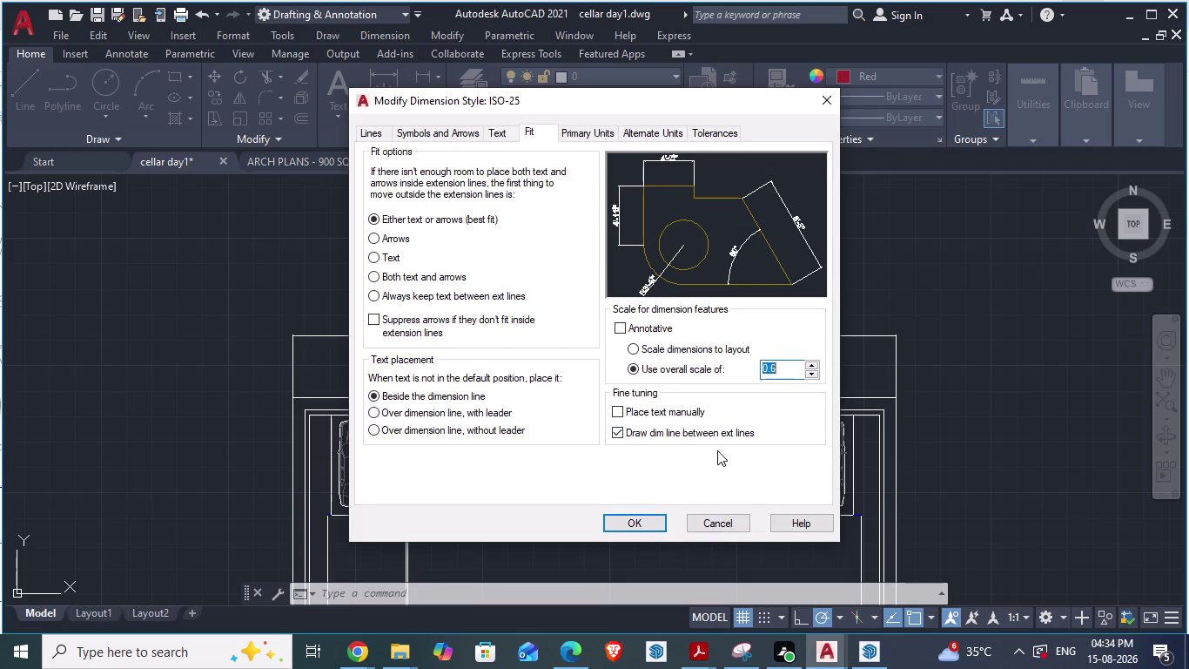
click(715, 525)
click(693, 466)
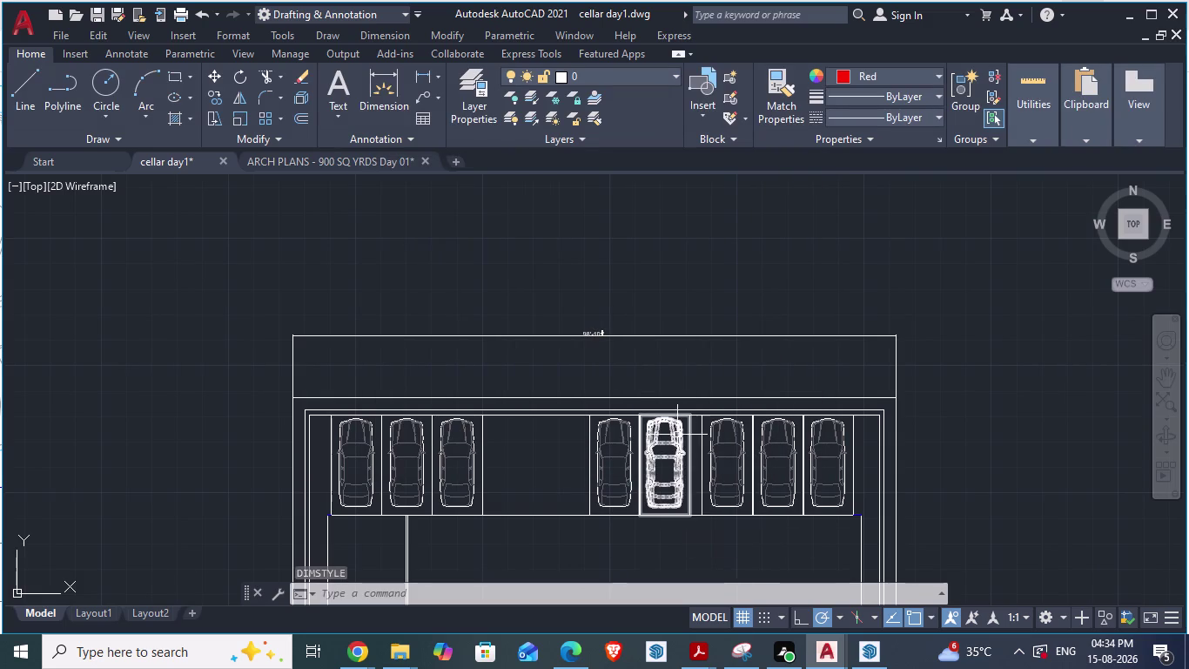
Pan around the cellar outline, then show the ARCH PLANS - 900 SQ YRDS Day 01 drawing.
scroll(down, 3)
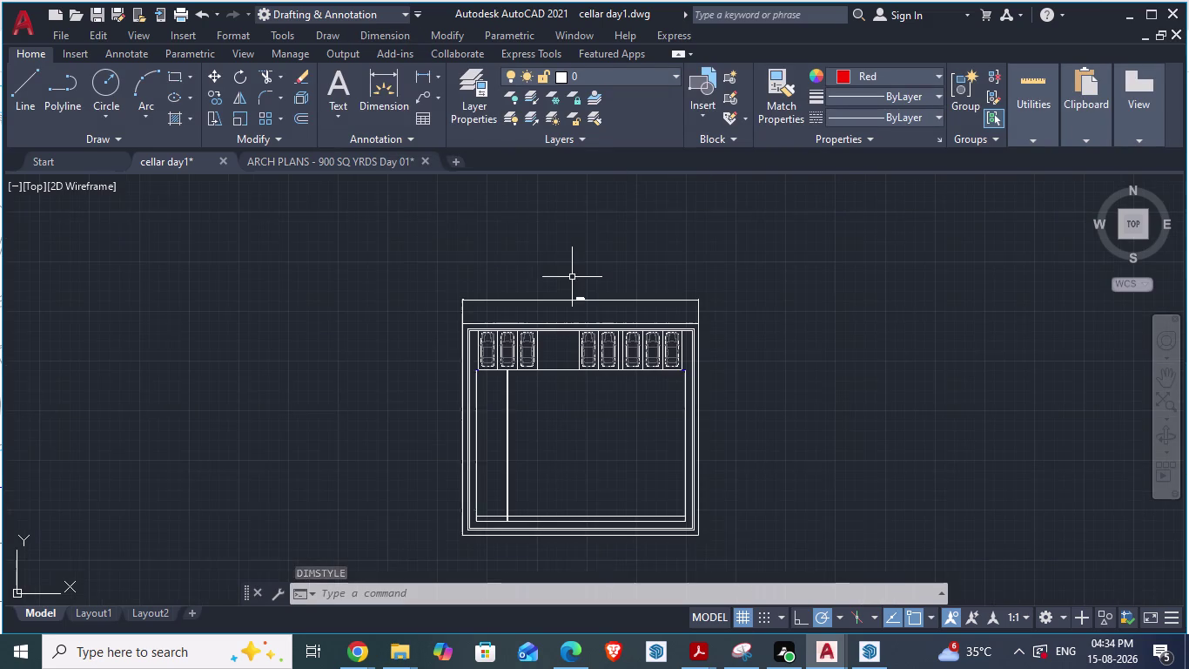
scroll(up, 3)
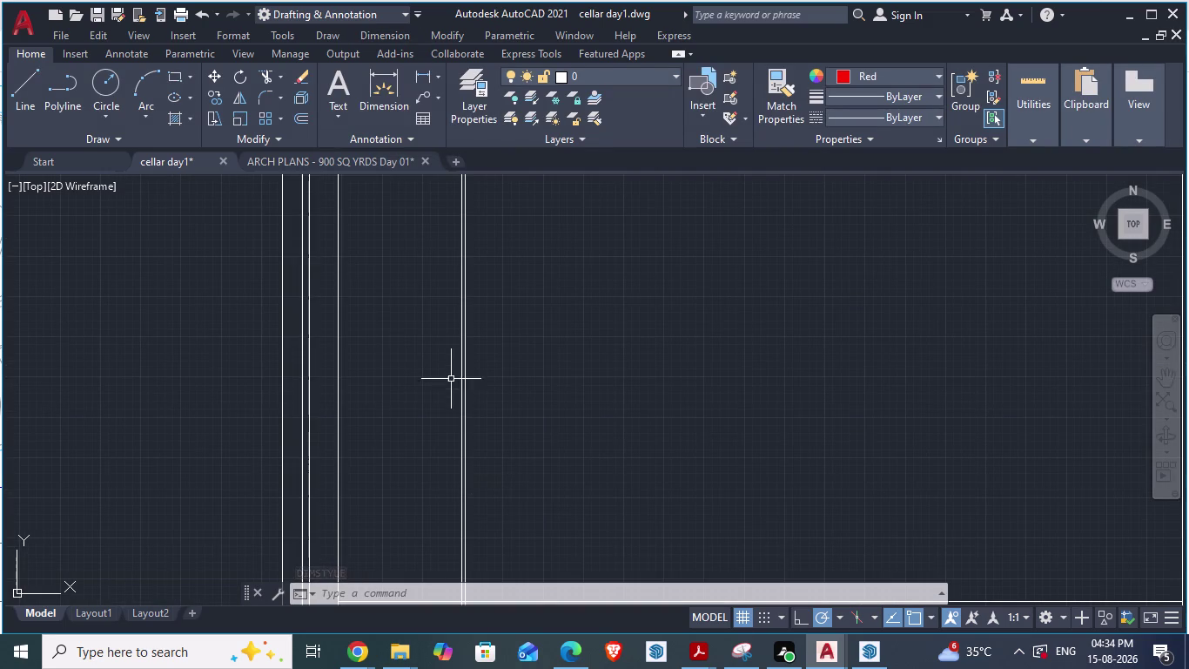
scroll(down, 3)
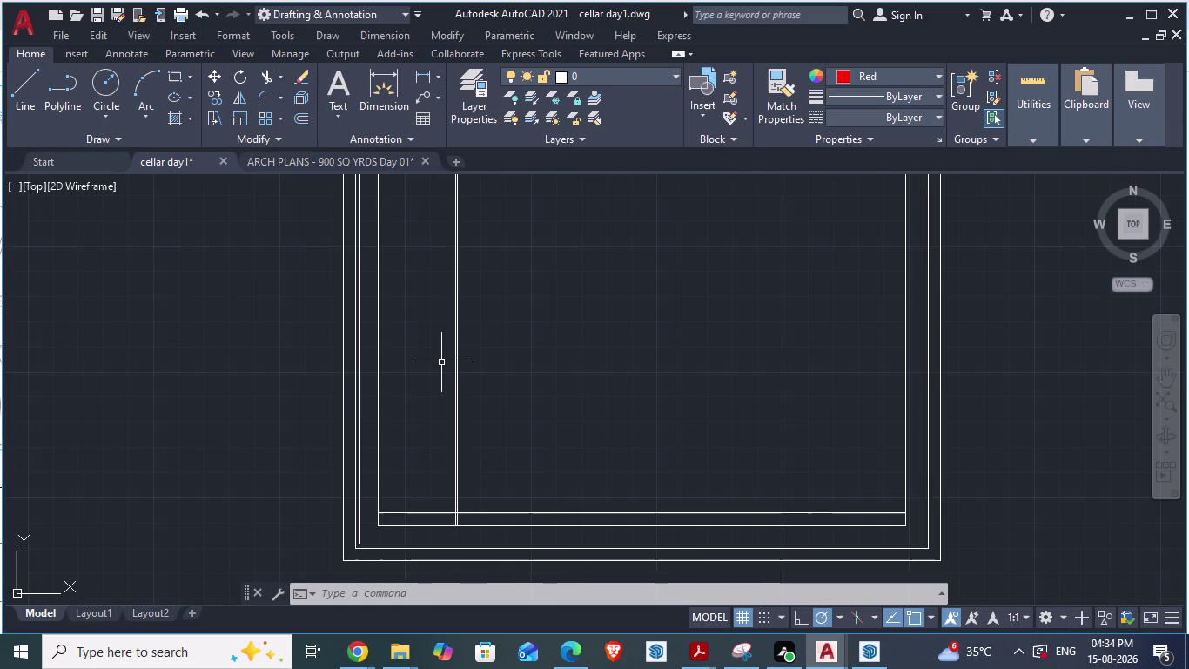
scroll(up, 3)
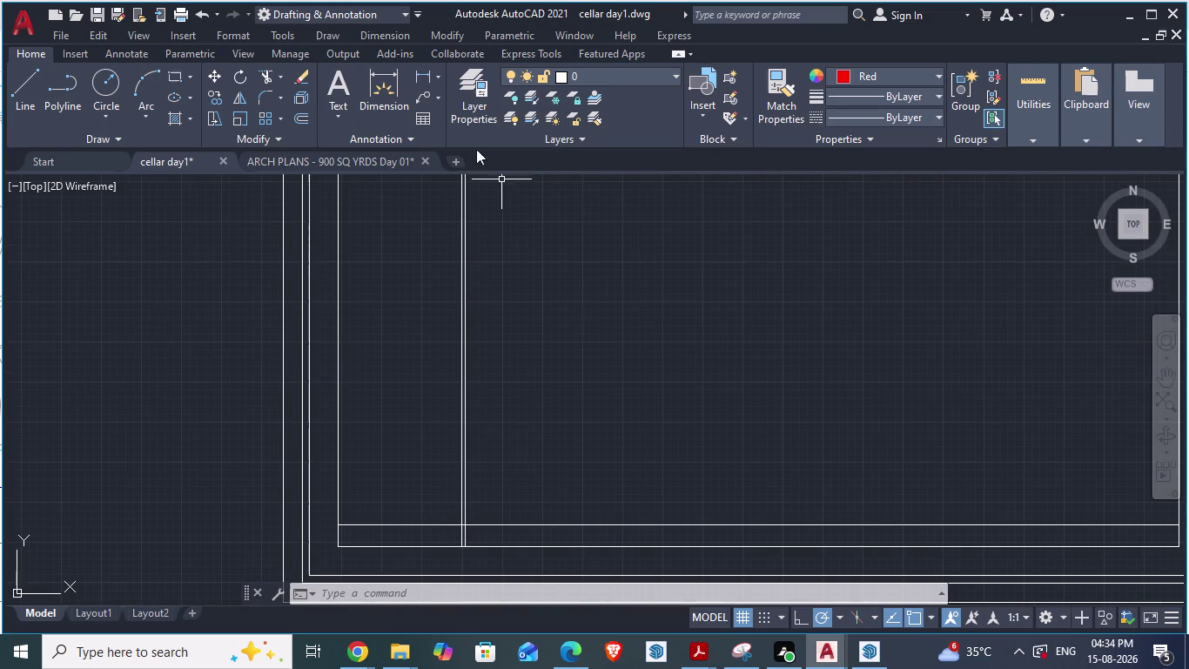
click(350, 163)
scroll(down, 3)
scroll(down, 3)
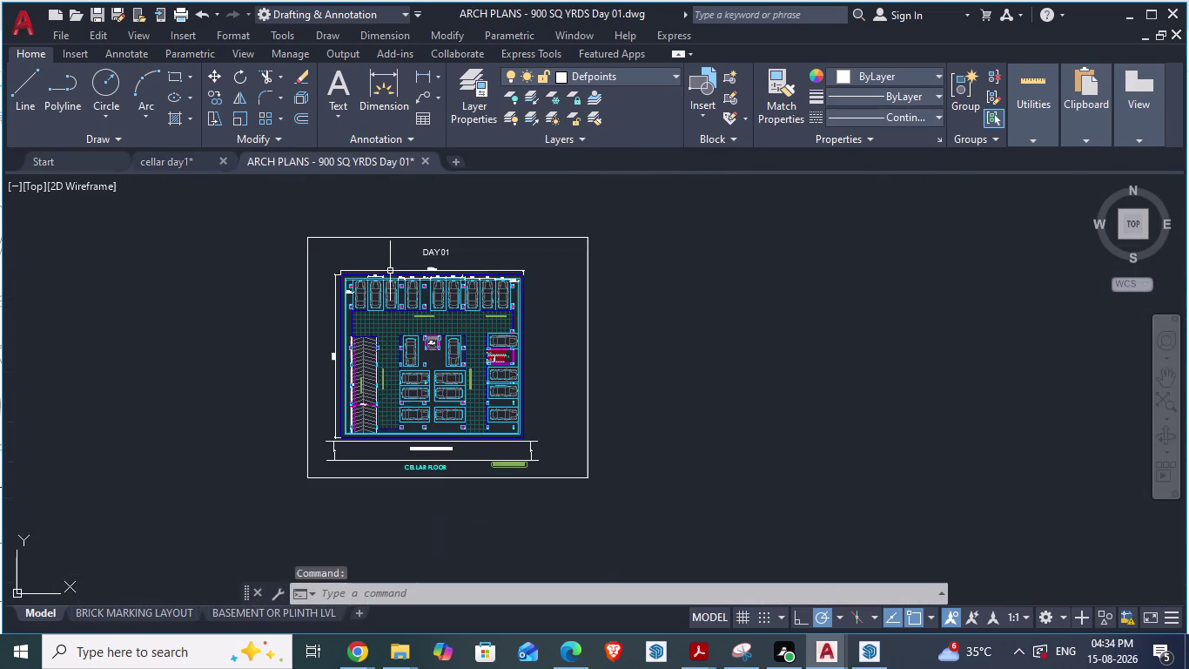
scroll(up, 3)
scroll(up, 3)
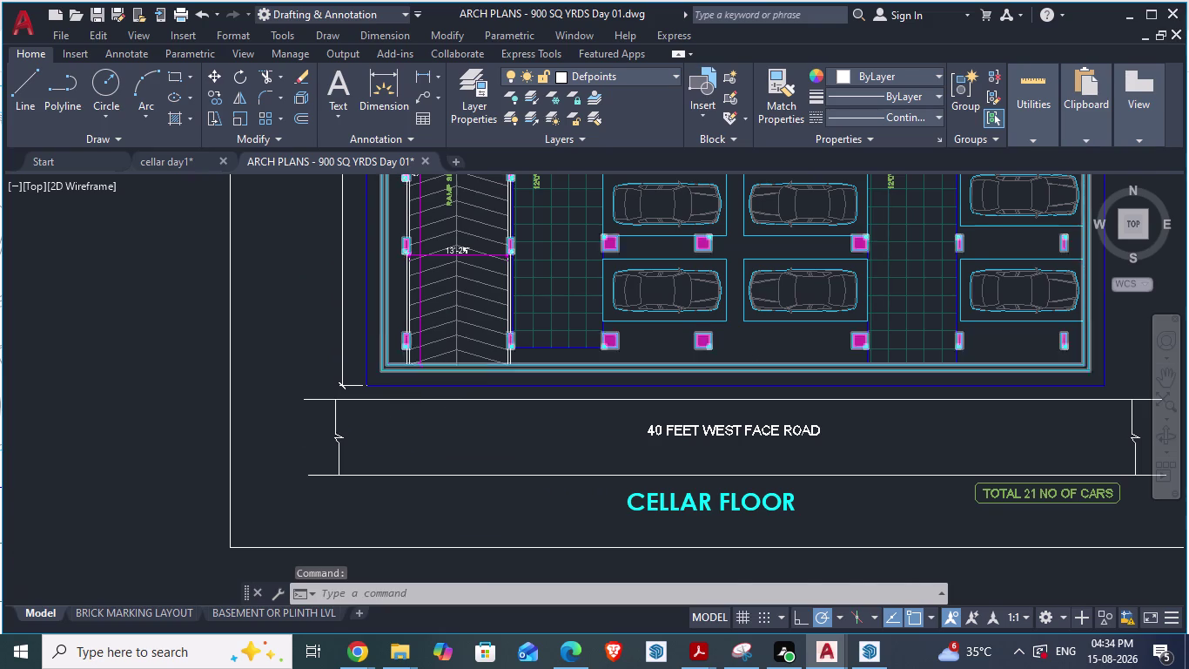
scroll(up, 3)
scroll(up, 3)
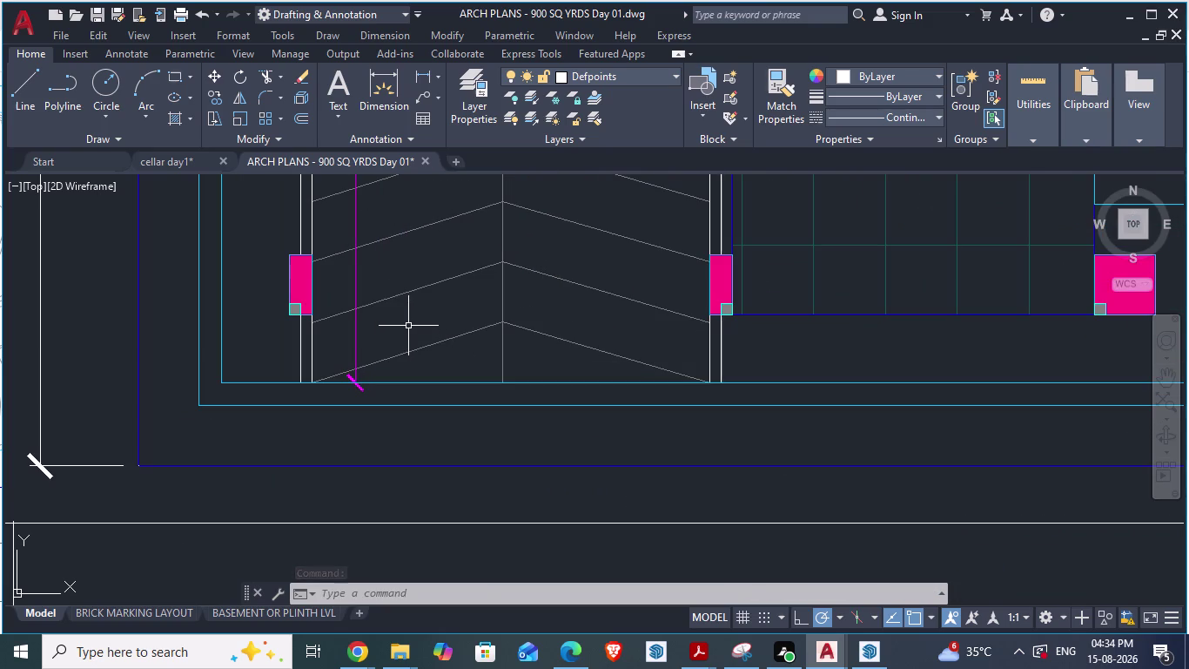
text(da)
key(Return)
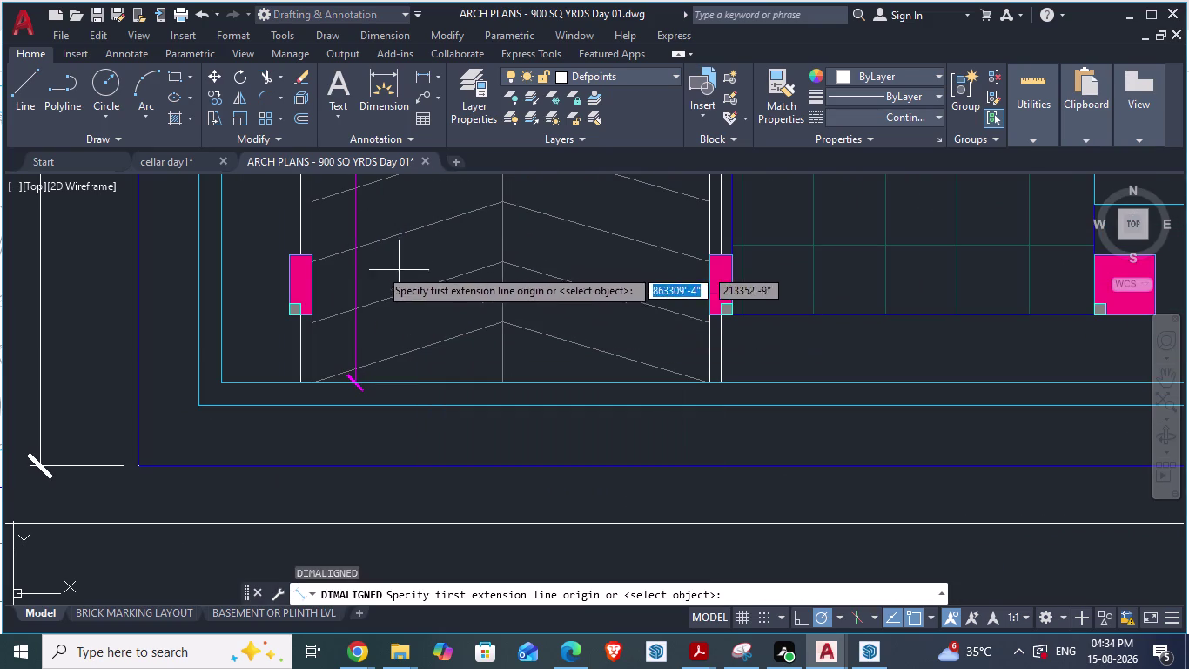
click(225, 358)
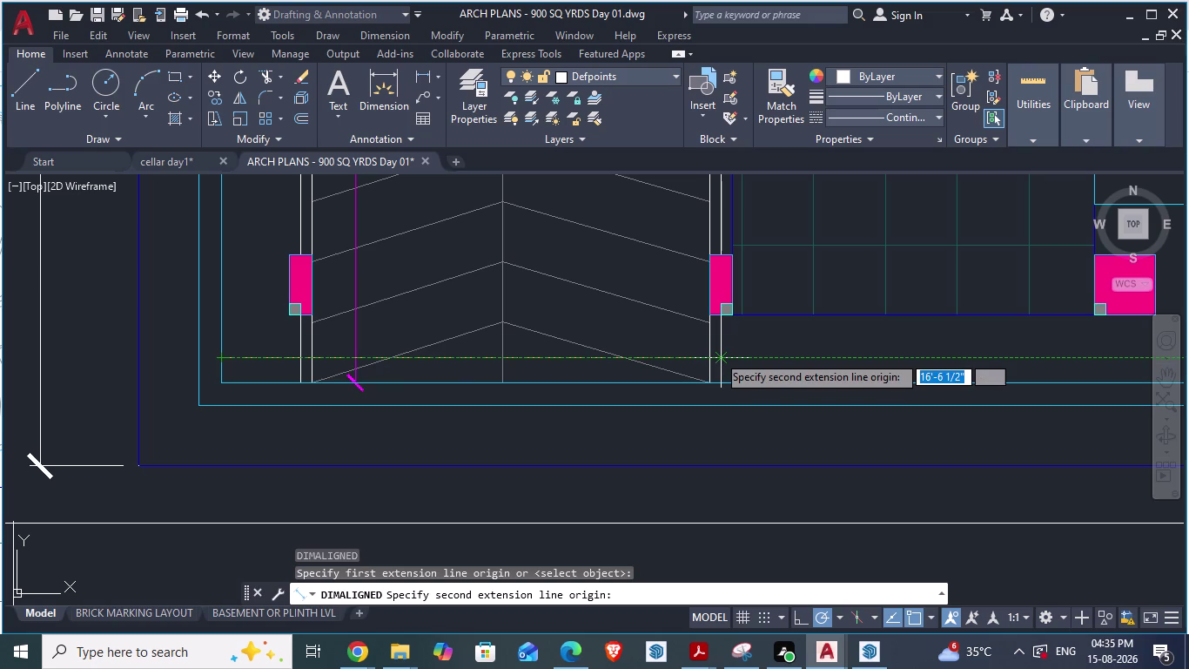
key(Escape)
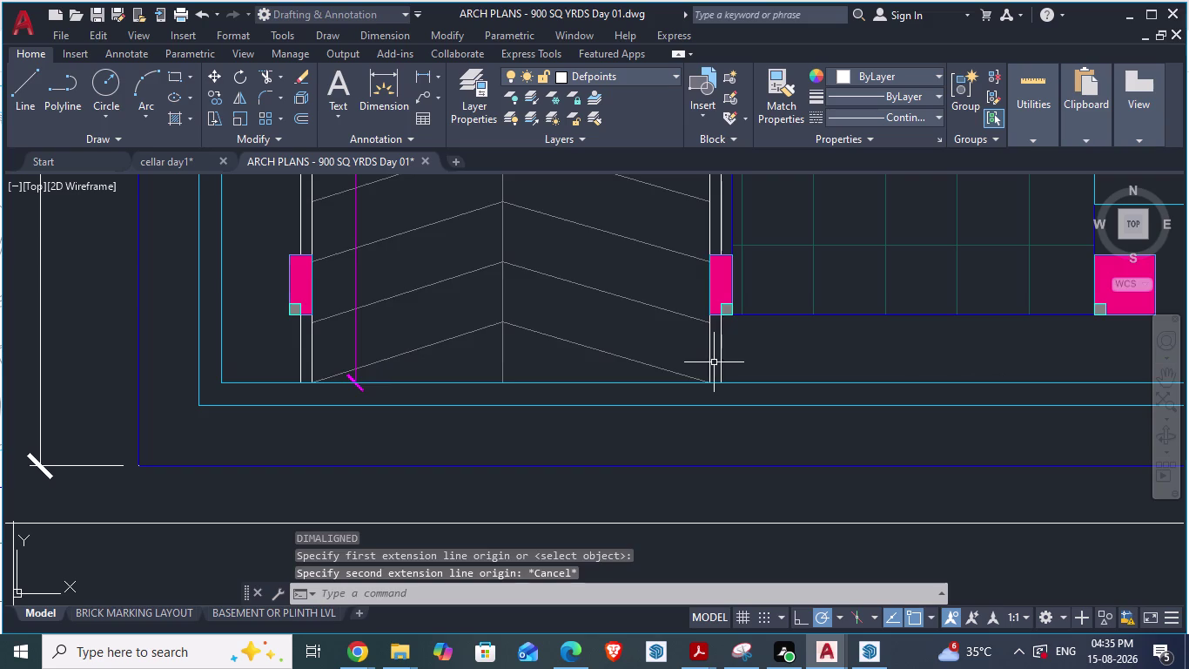
click(180, 160)
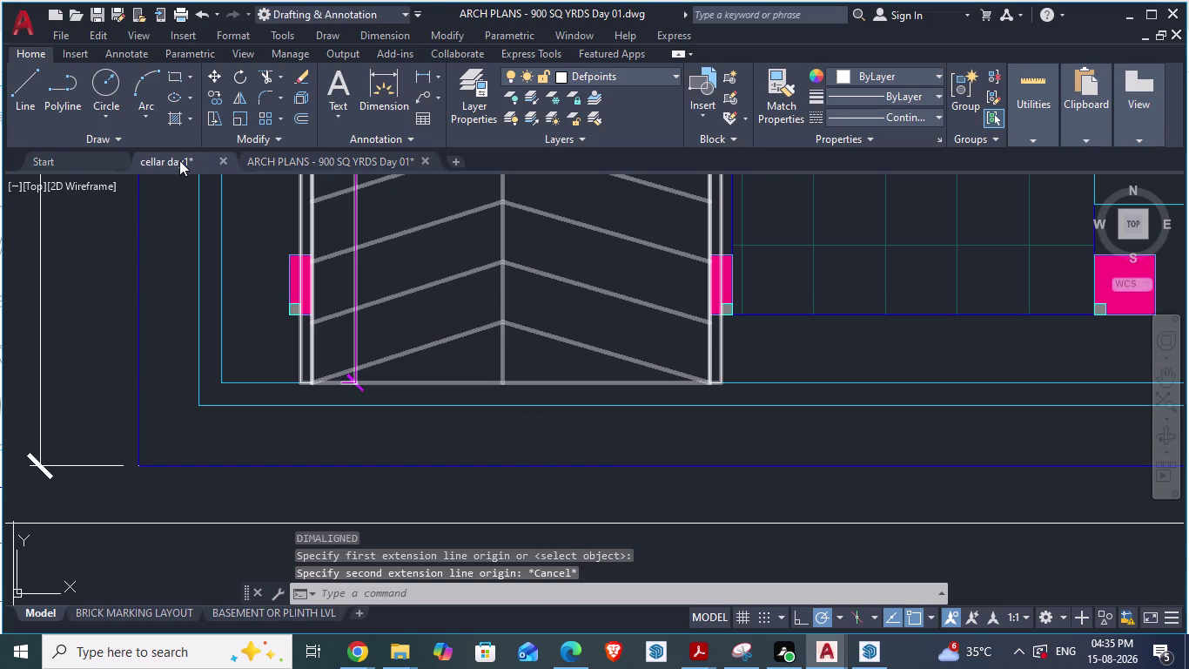
In cellar day1, offset the left inner wall line 16'2" into the cellar.
click(179, 160)
scroll(down, 3)
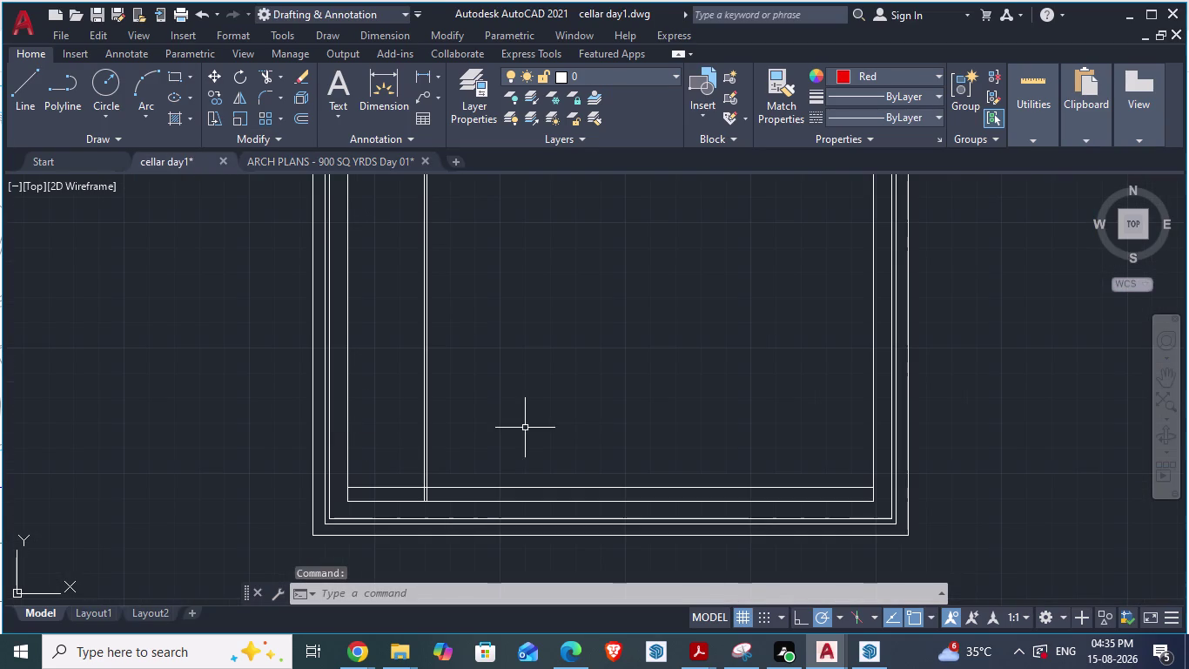
key(o)
key(Return)
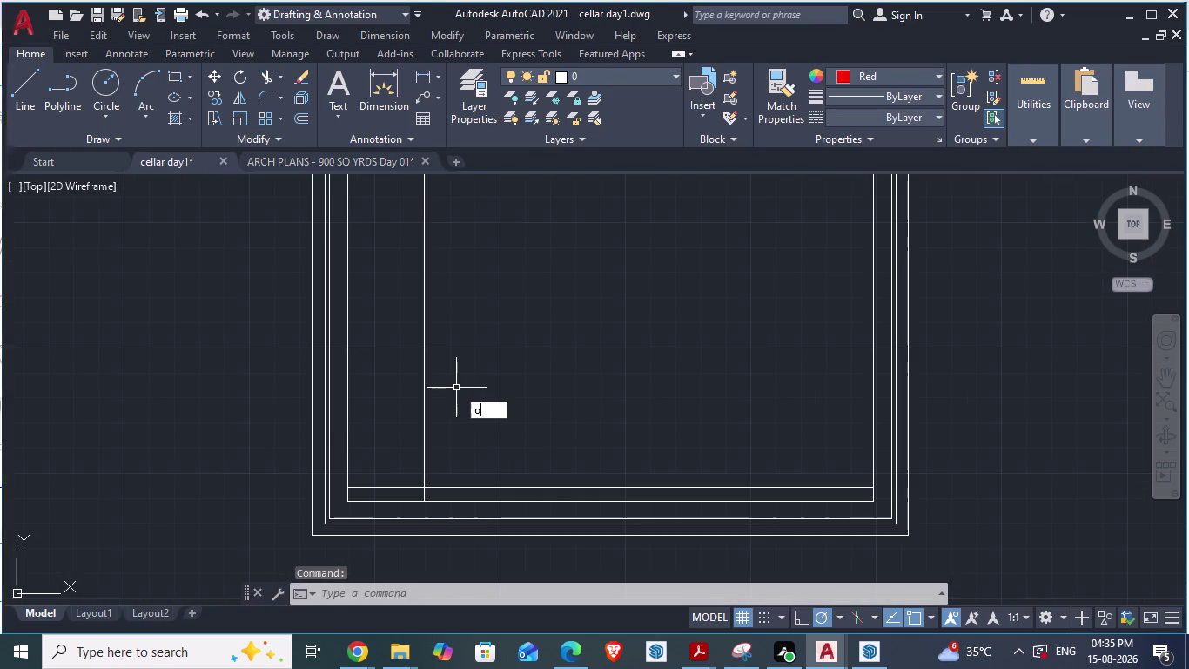
text(1)
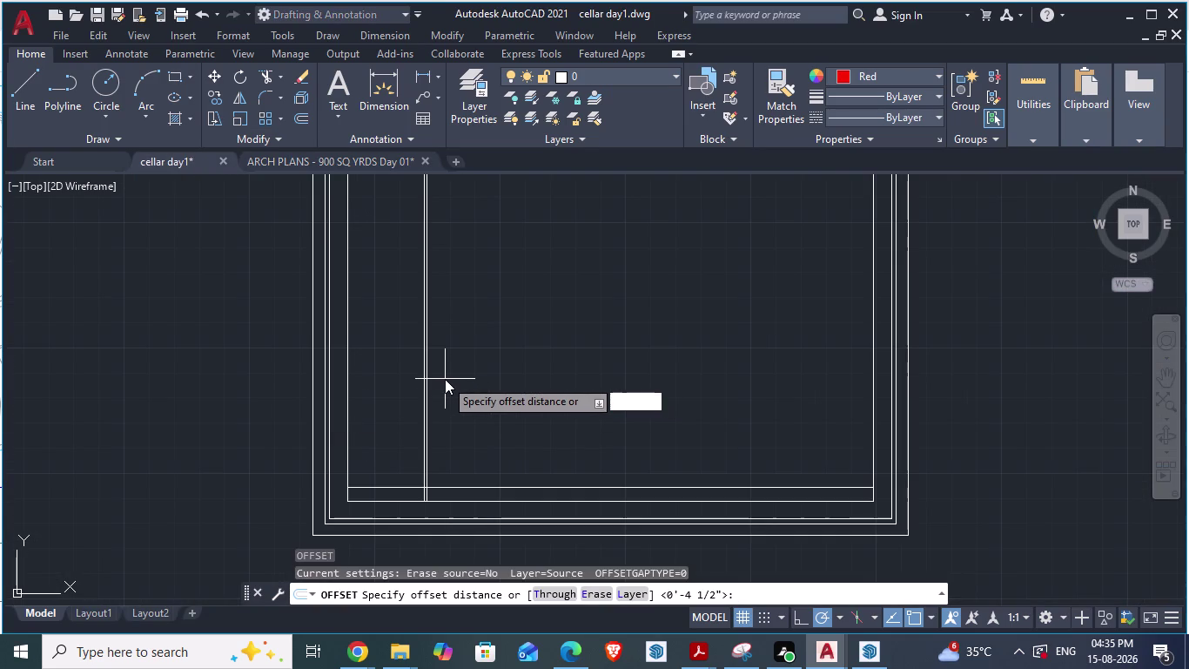
text(6')
text(2)
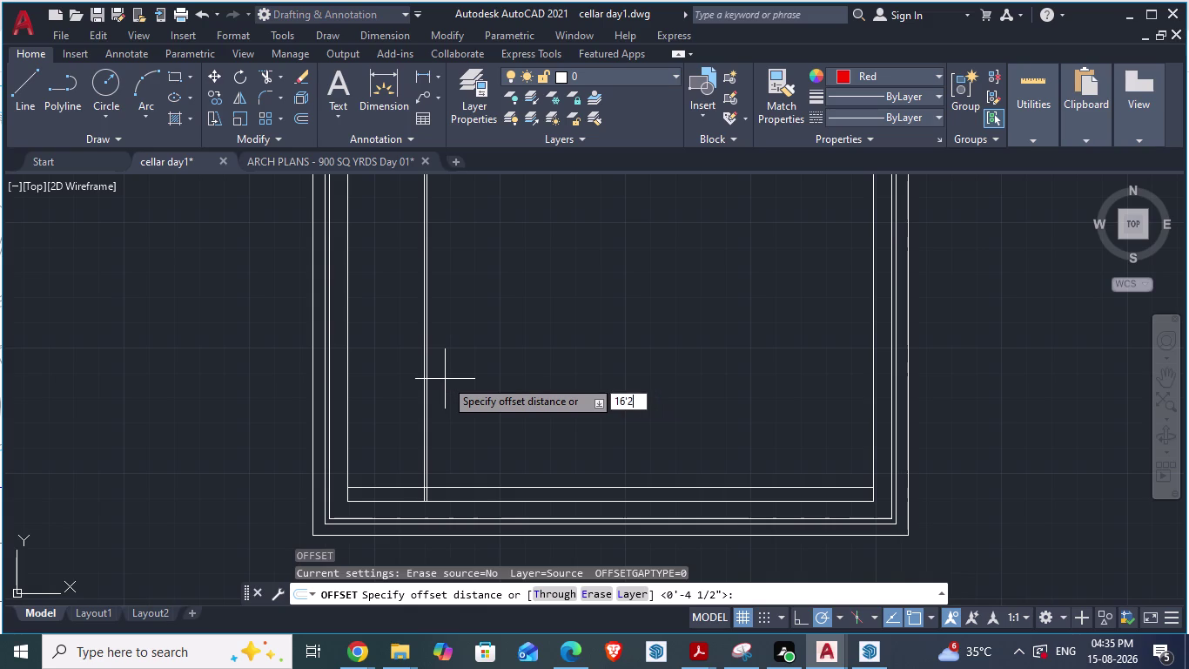
text(")
key(Return)
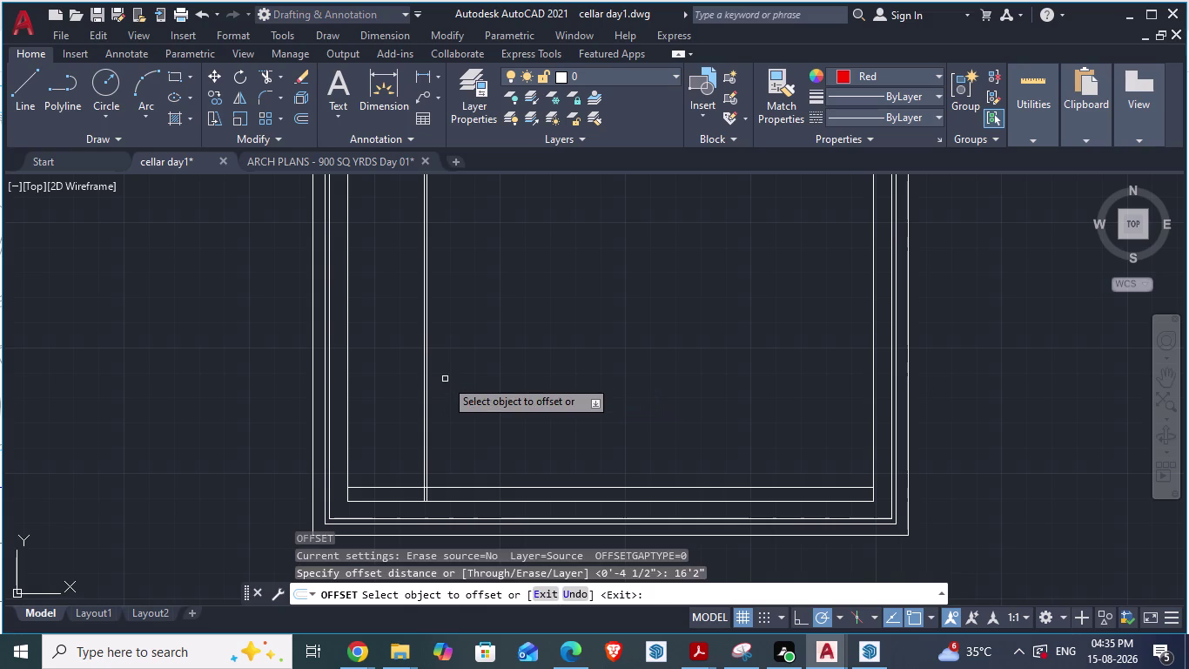
click(345, 318)
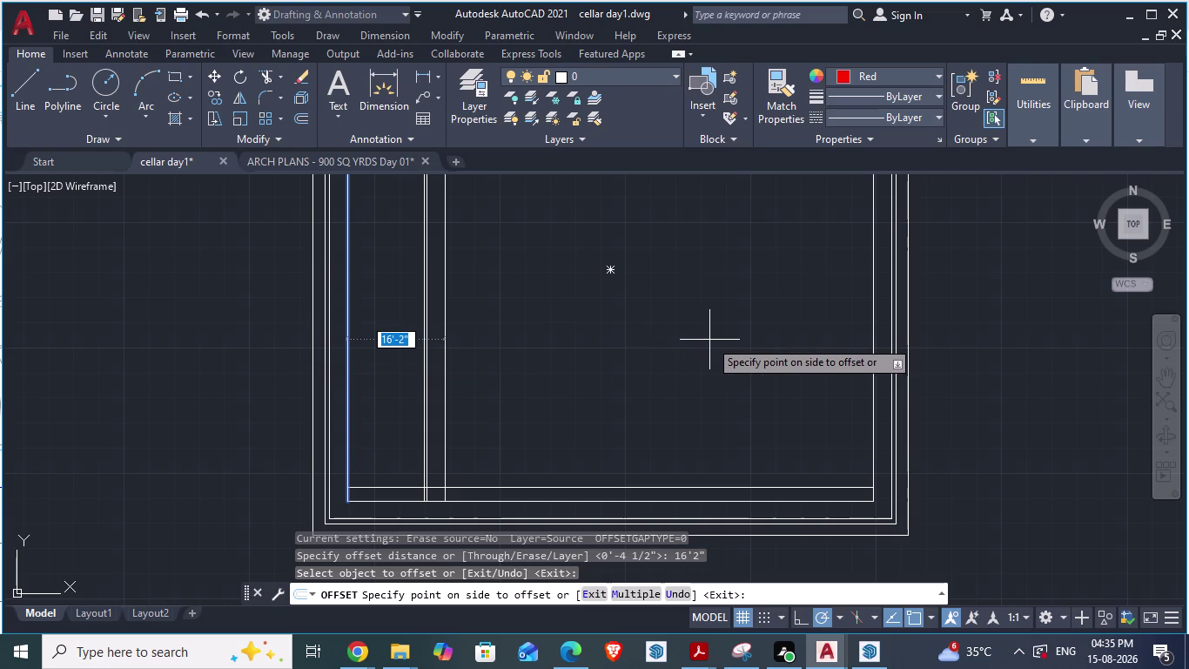
click(709, 339)
Offset a second wall line to the right, then undo it and cancel Offset.
scroll(down, 3)
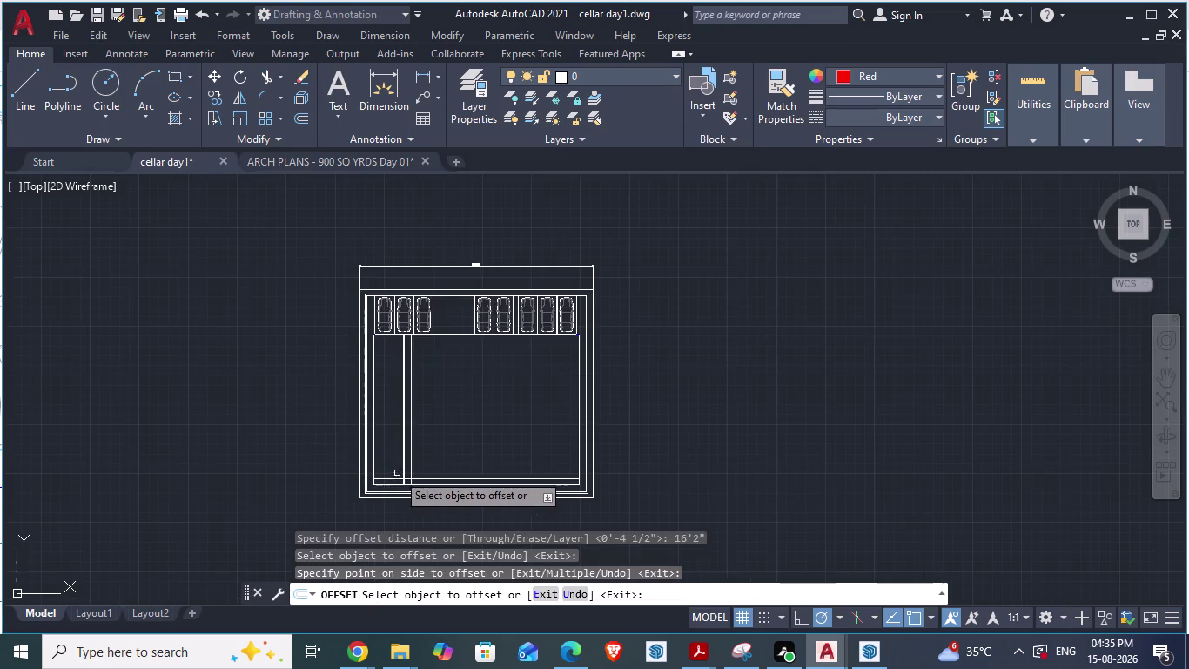
scroll(up, 3)
scroll(up, 3)
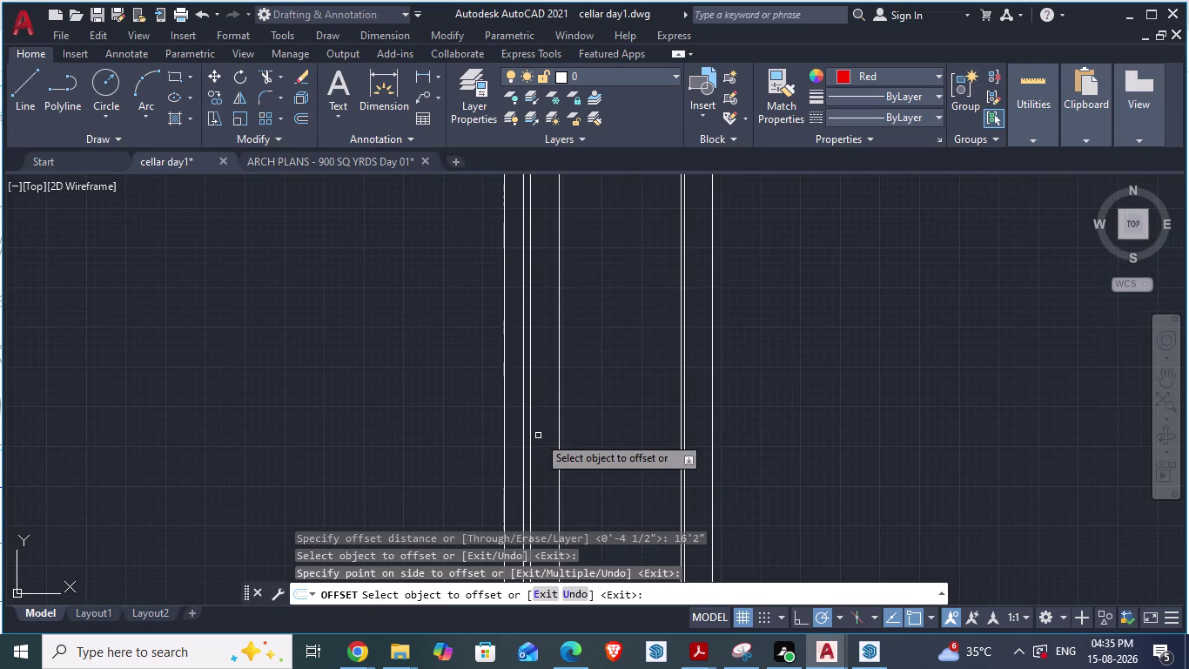
scroll(down, 3)
scroll(up, 3)
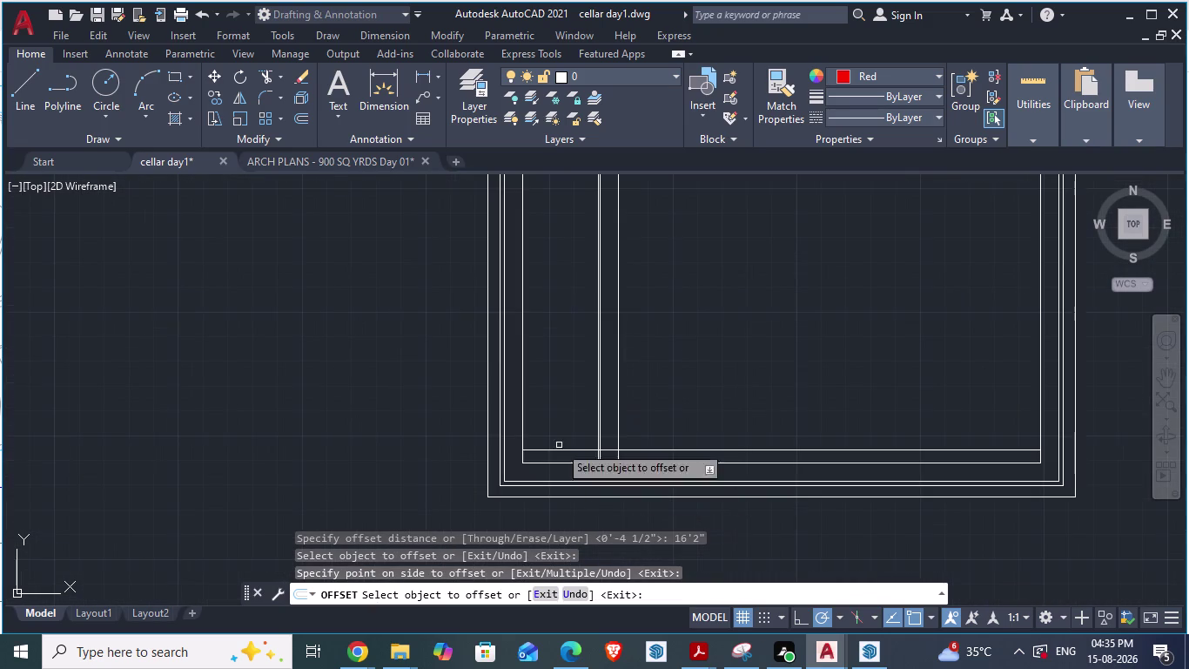
click(523, 398)
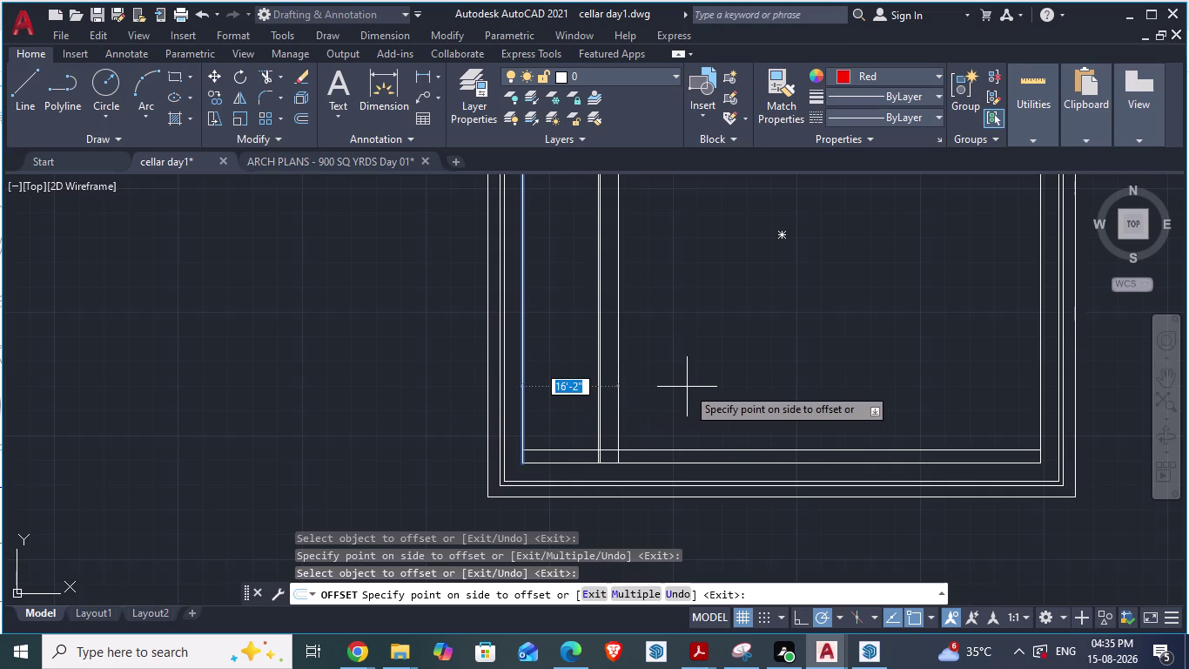
scroll(up, 3)
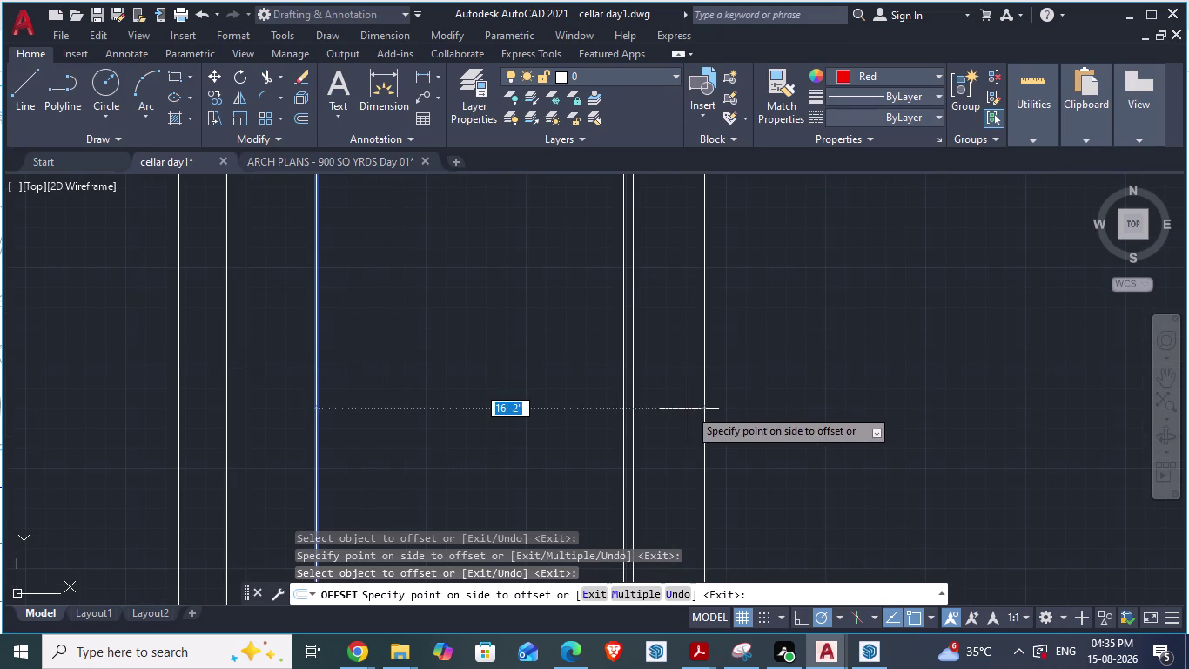
click(845, 449)
key(ctrl+z)
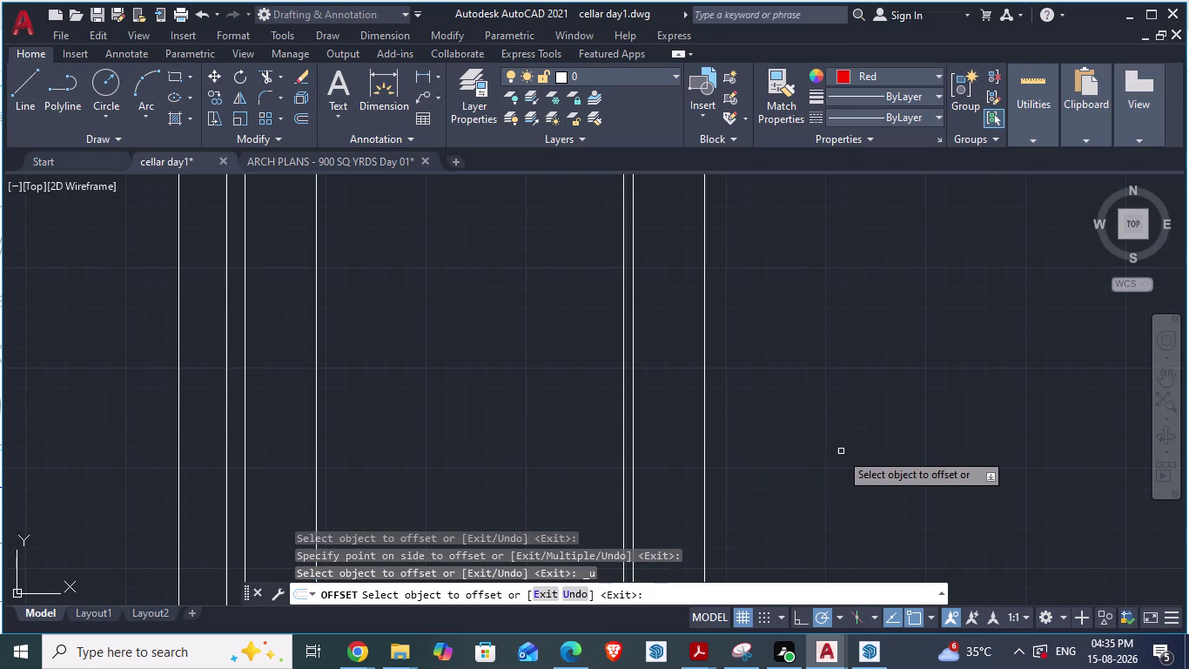
key(Escape)
scroll(down, 3)
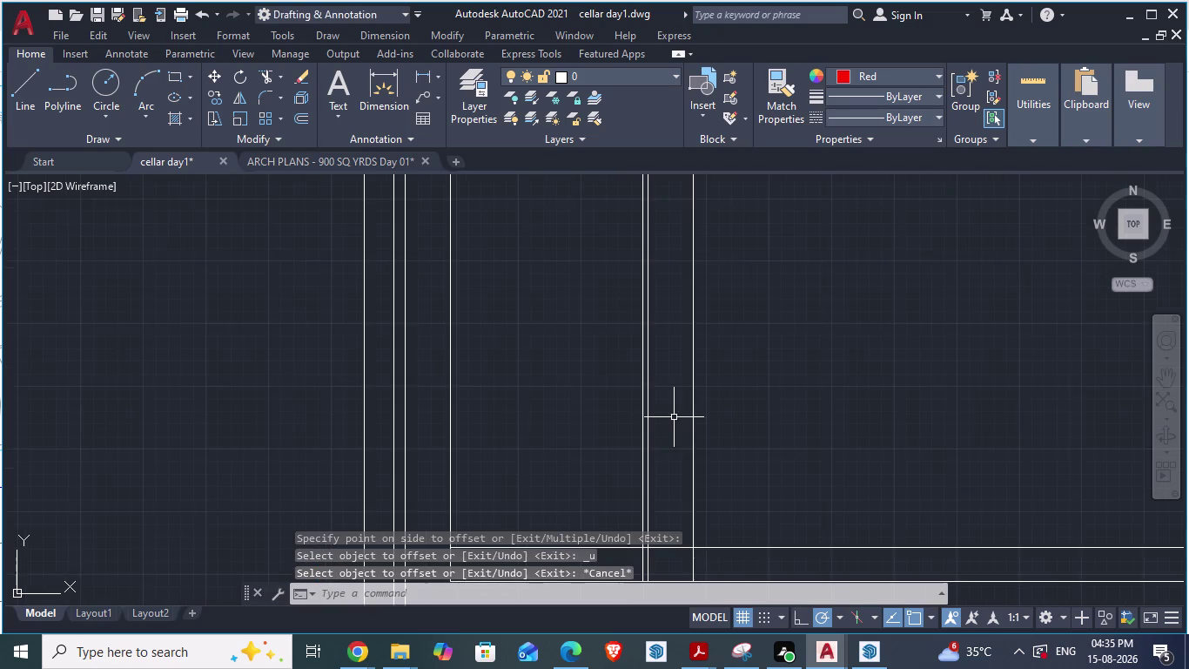
scroll(down, 3)
scroll(up, 3)
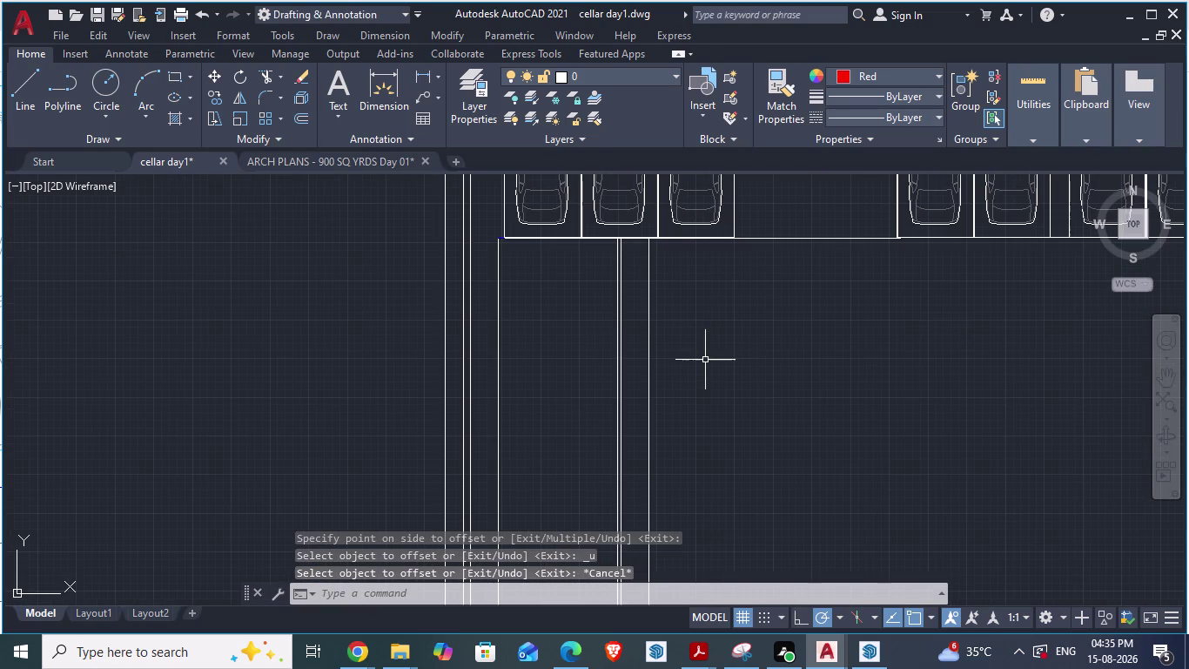
scroll(up, 3)
scroll(down, 3)
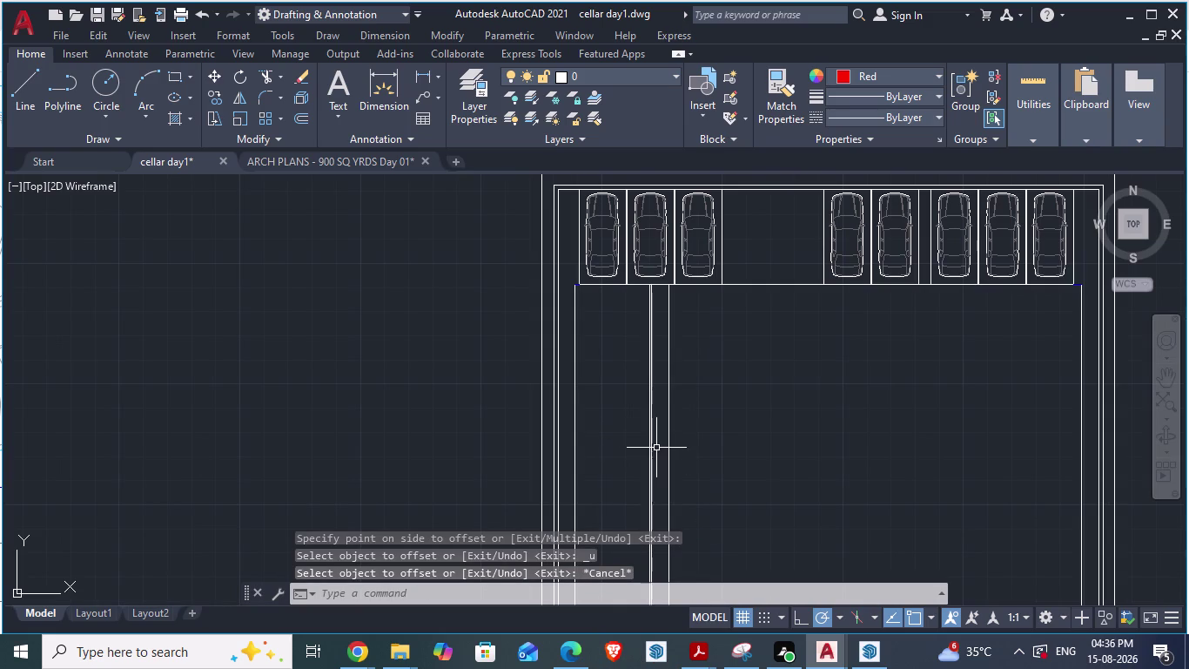
Window-select and delete the overlapping duplicate ramp line below the parking bays.
click(660, 449)
click(638, 450)
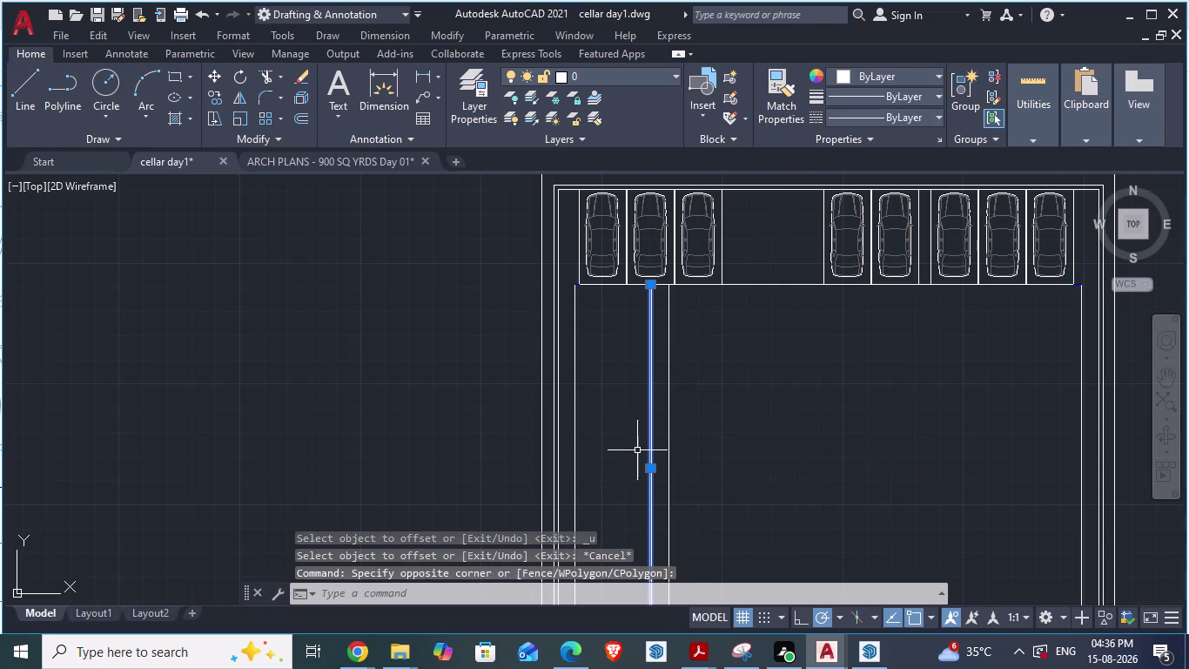
key(Delete)
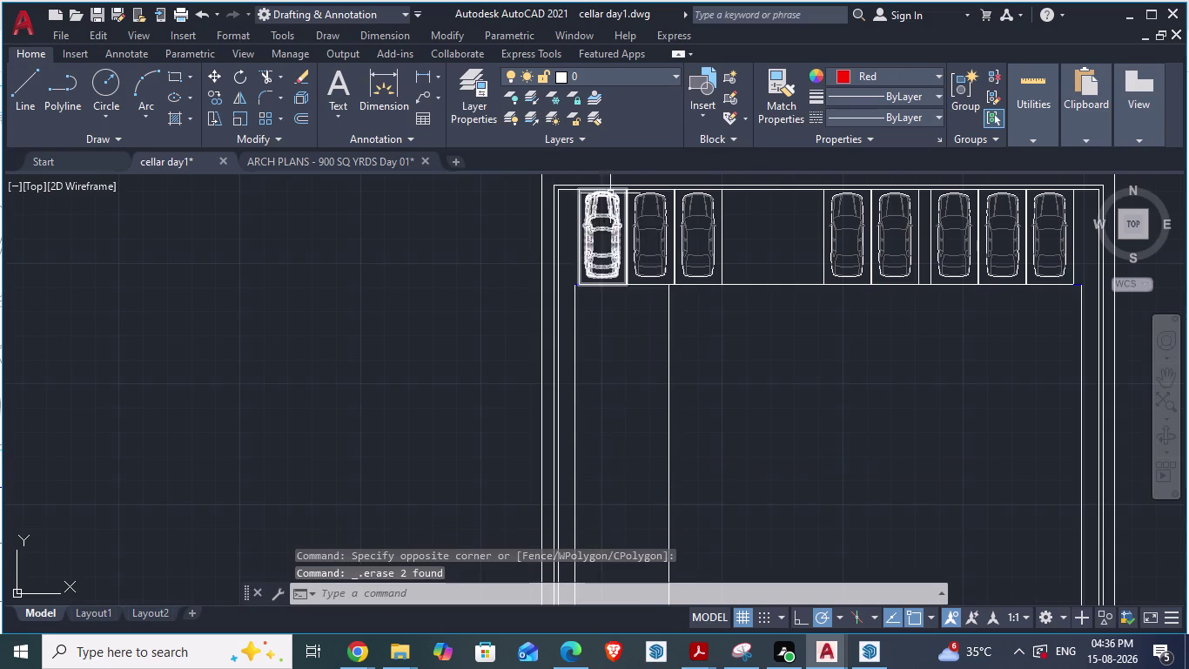
scroll(down, 3)
scroll(up, 3)
scroll(up, 3)
scroll(up, 3)
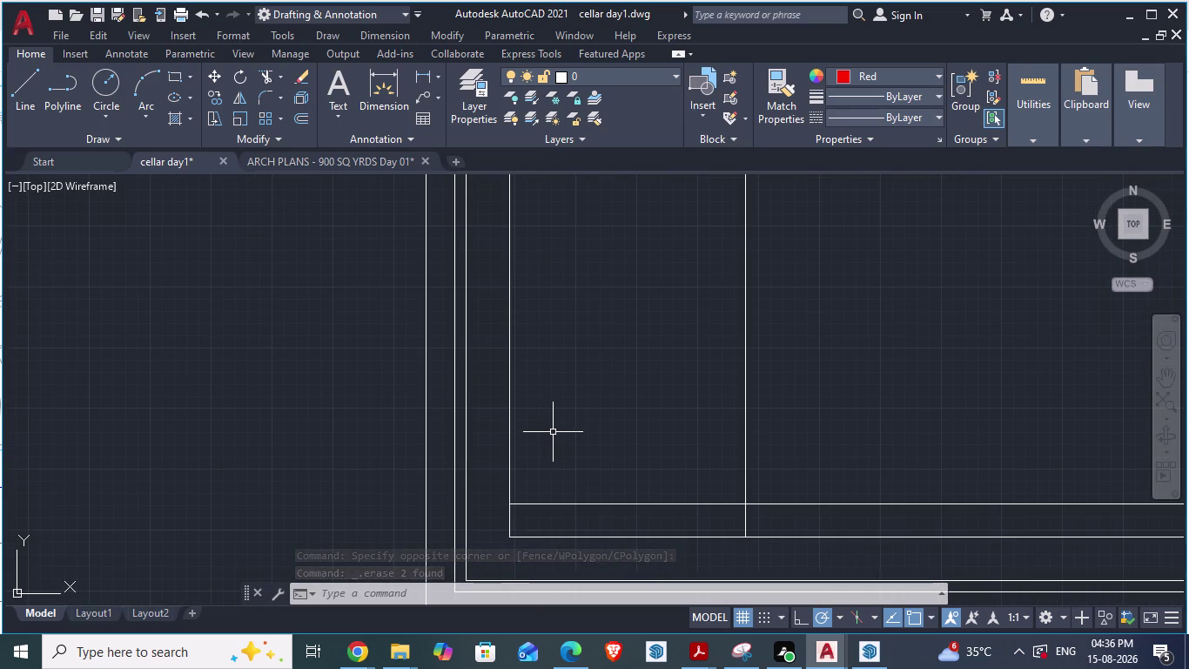
Quick-save cellar day1 and regenerate the display with RE.
key(ctrl+s)
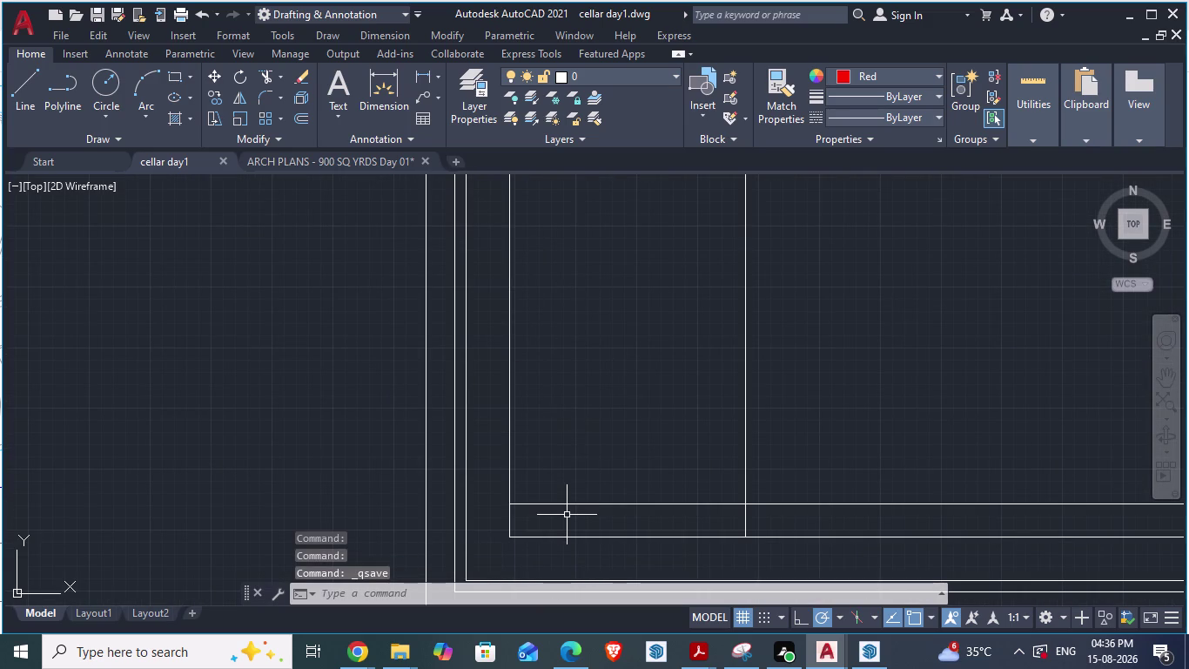
text(re)
key(Return)
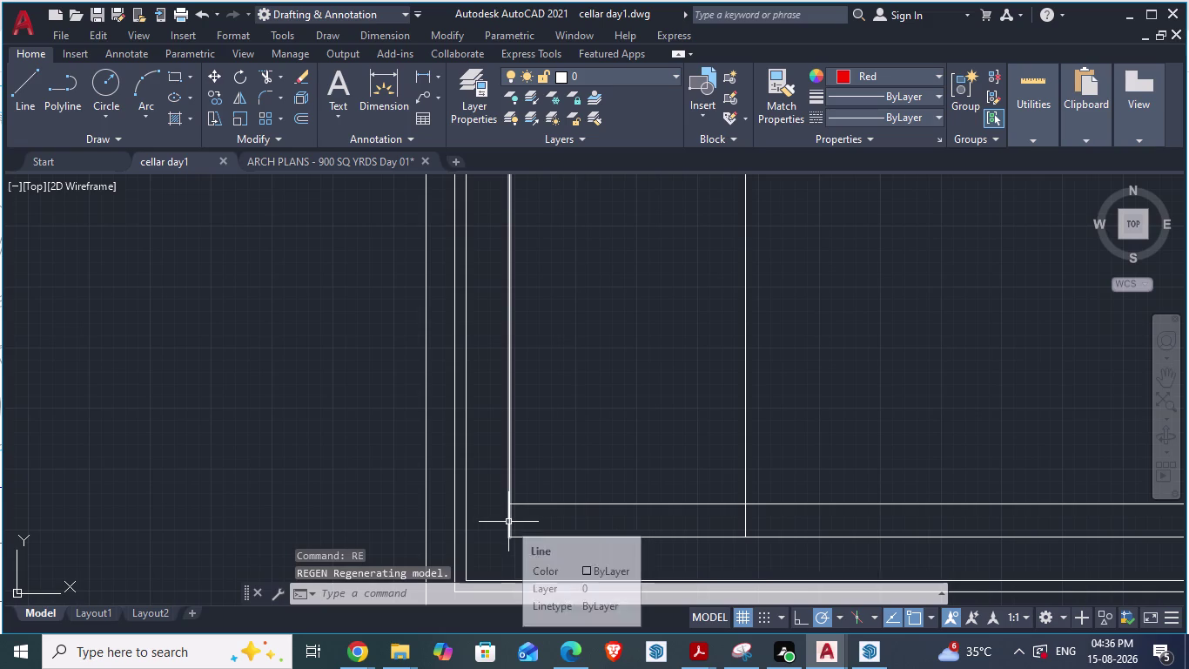
scroll(up, 3)
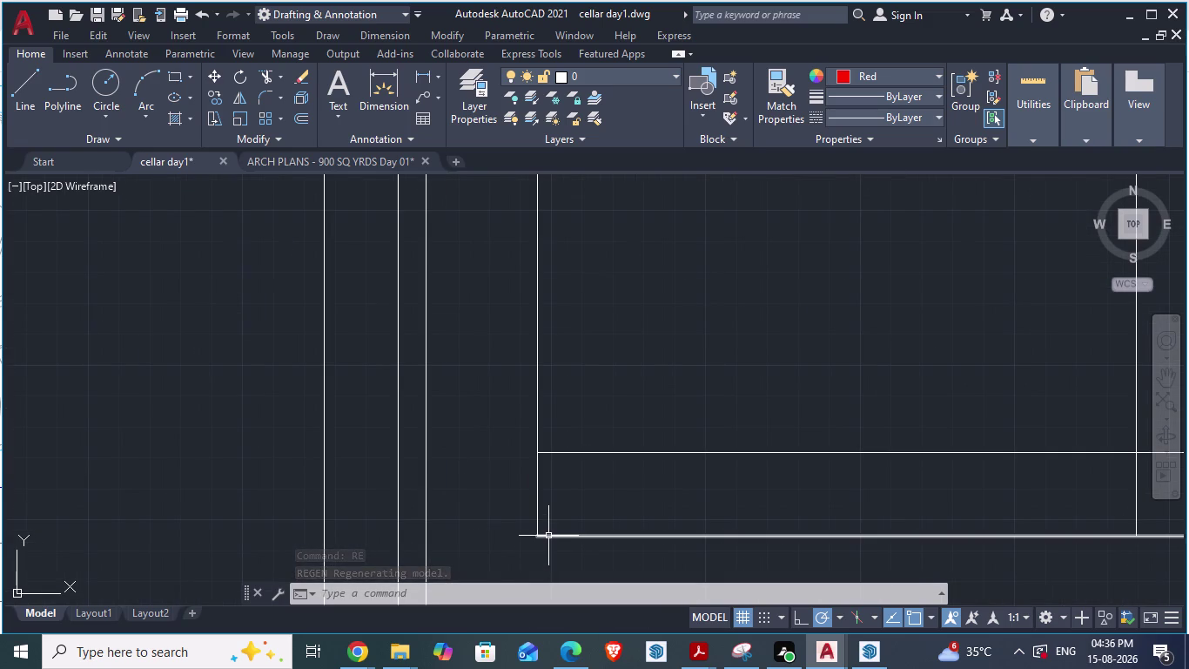
Trim the three overshooting ramp line ends along the cellar's bottom wall and quick-save.
text(tr)
key(Return)
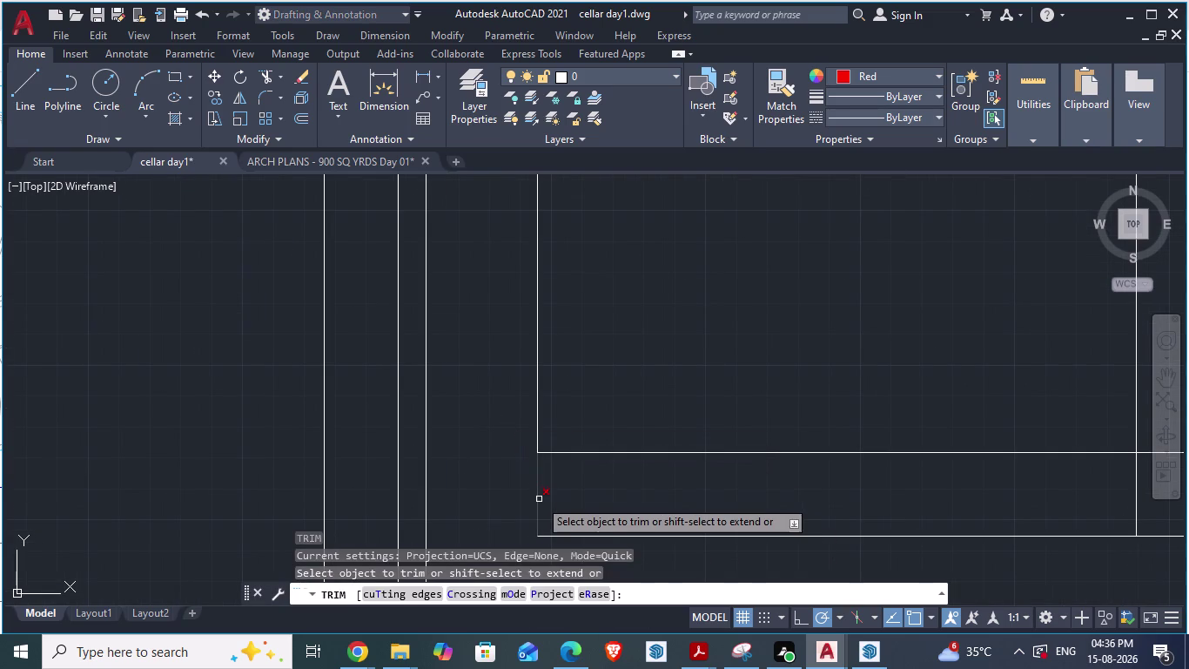
click(537, 496)
scroll(down, 3)
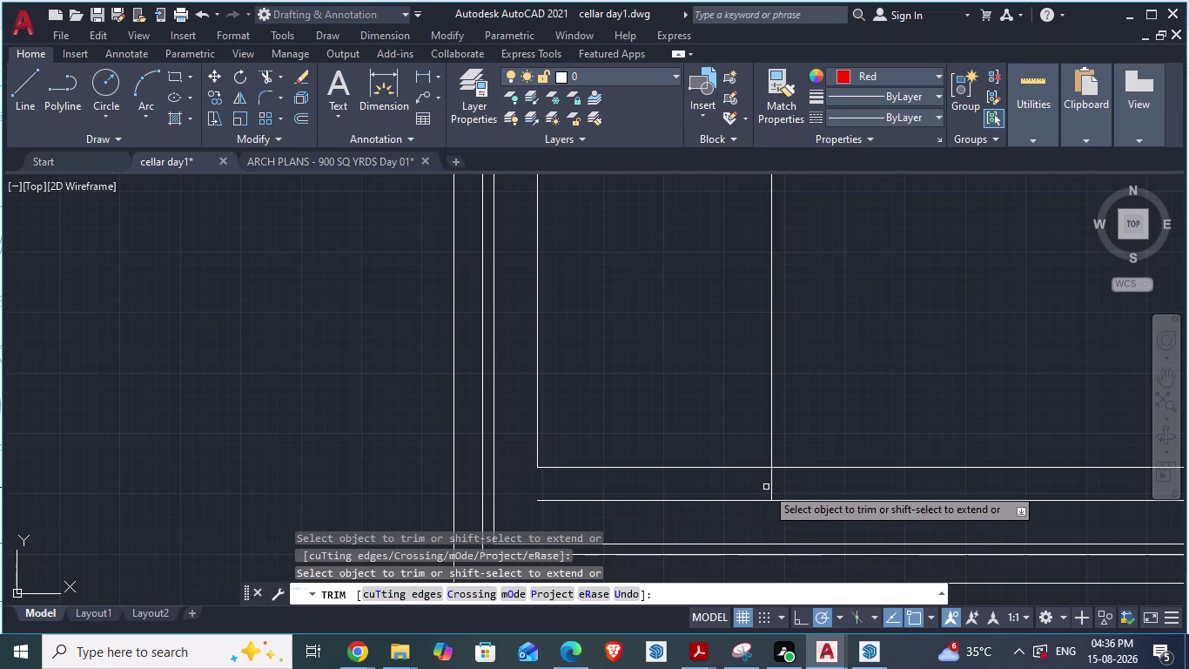
scroll(down, 3)
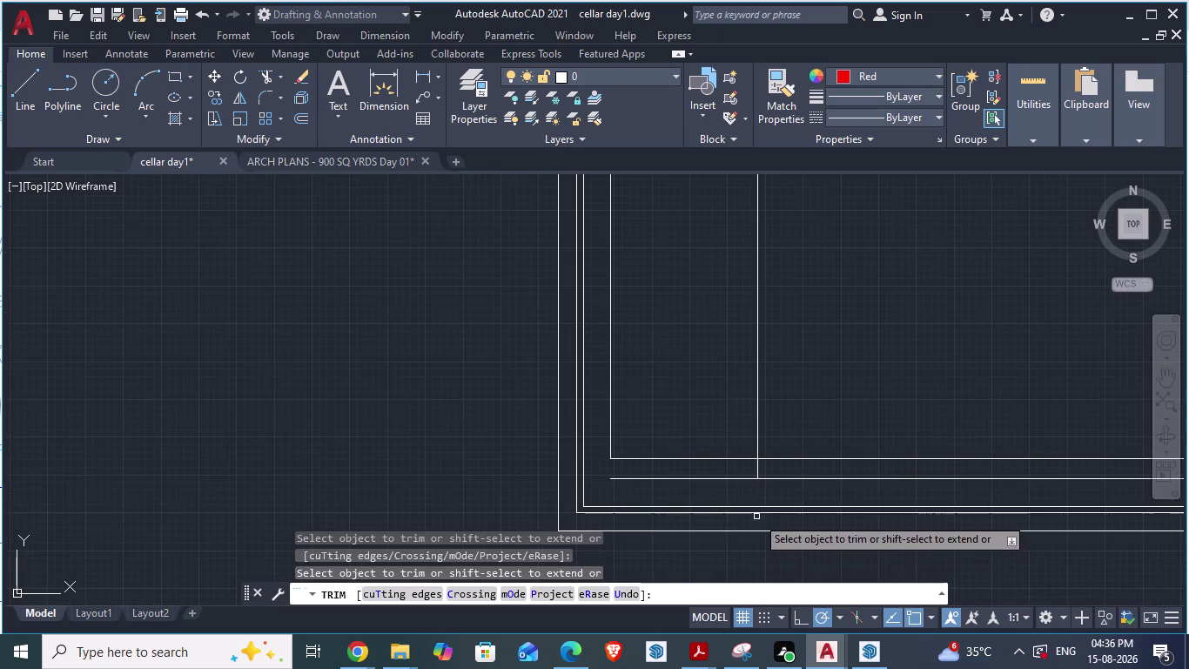
click(759, 467)
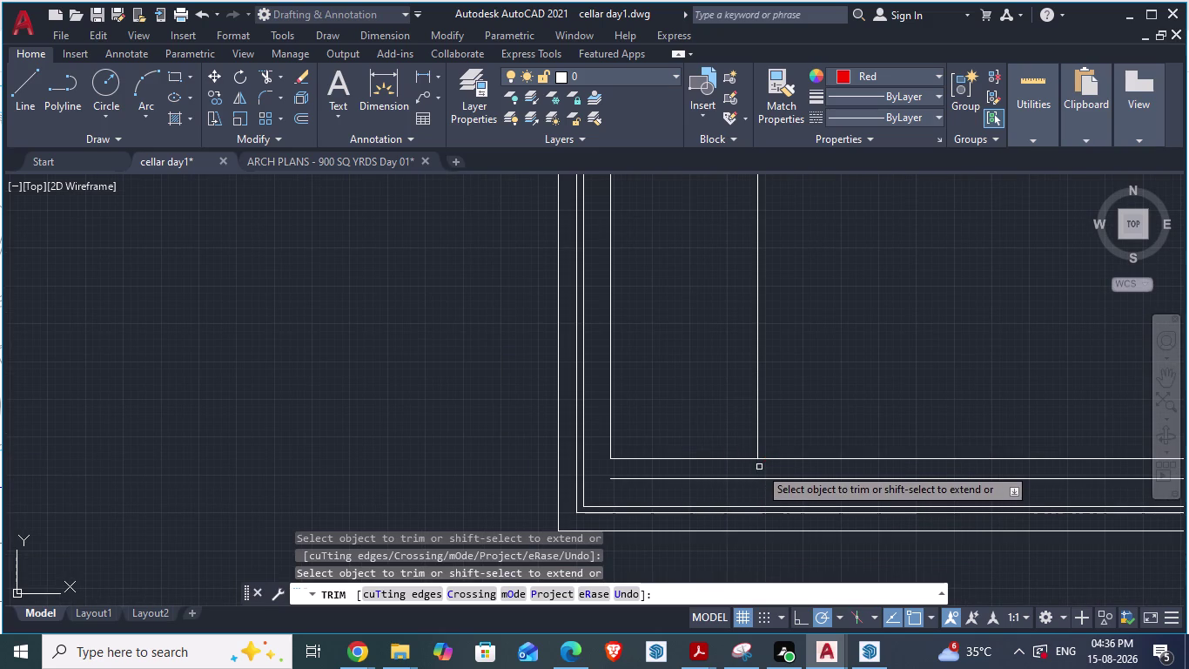
scroll(down, 3)
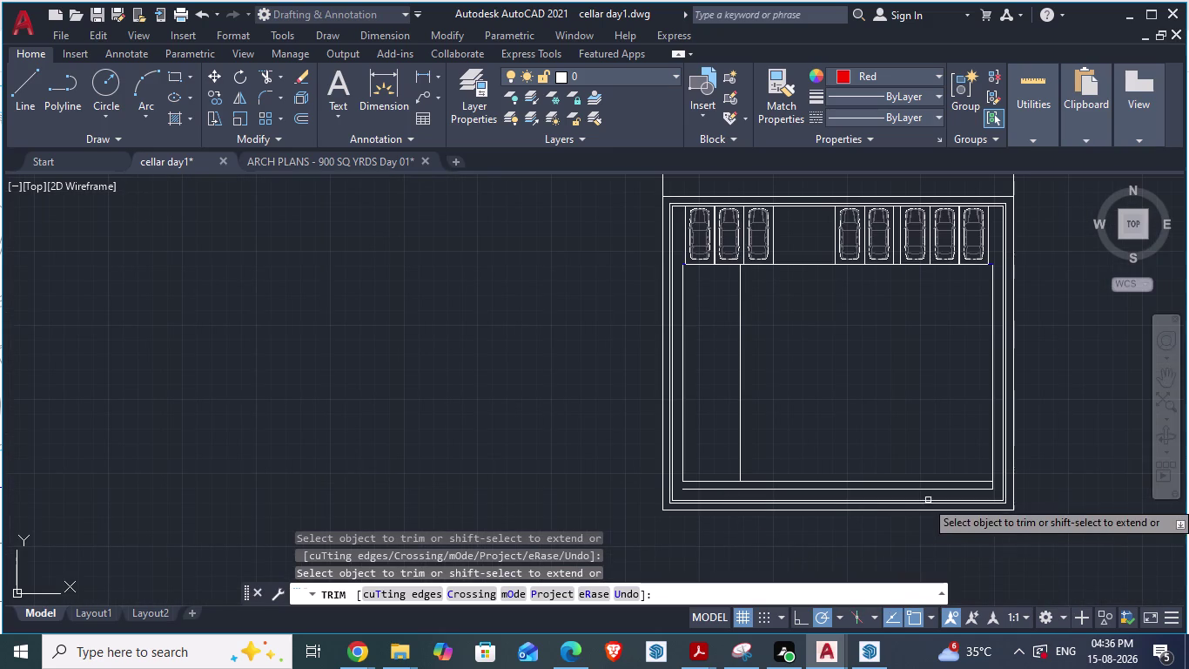
scroll(up, 3)
click(996, 502)
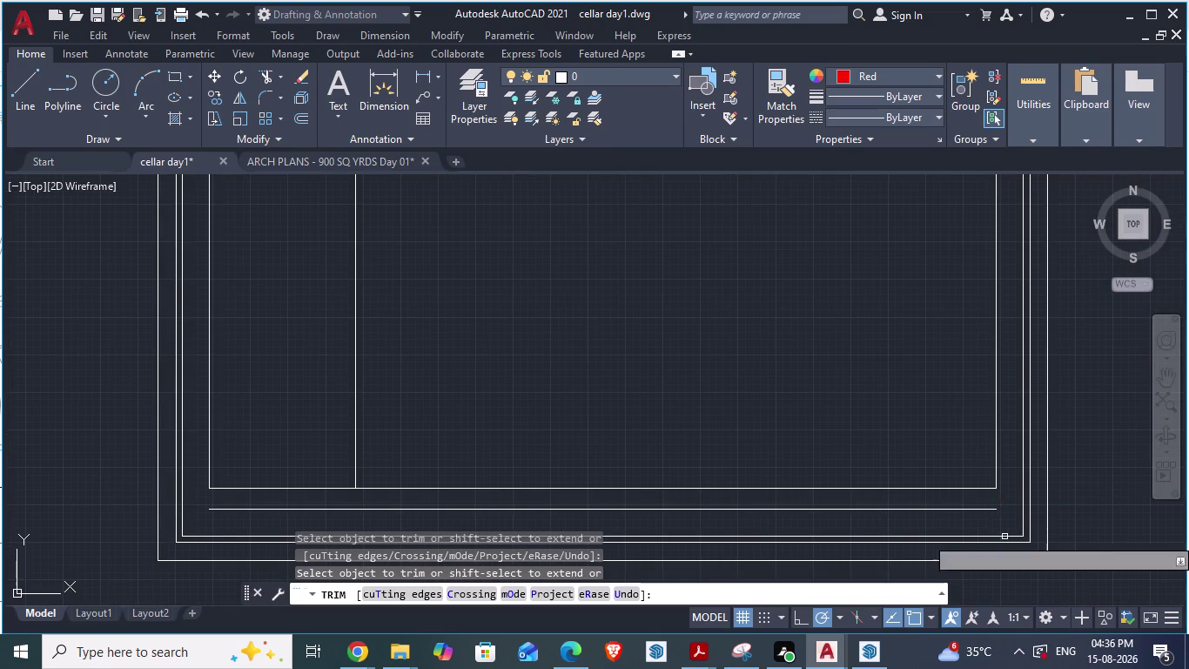
scroll(down, 3)
key(ctrl+s)
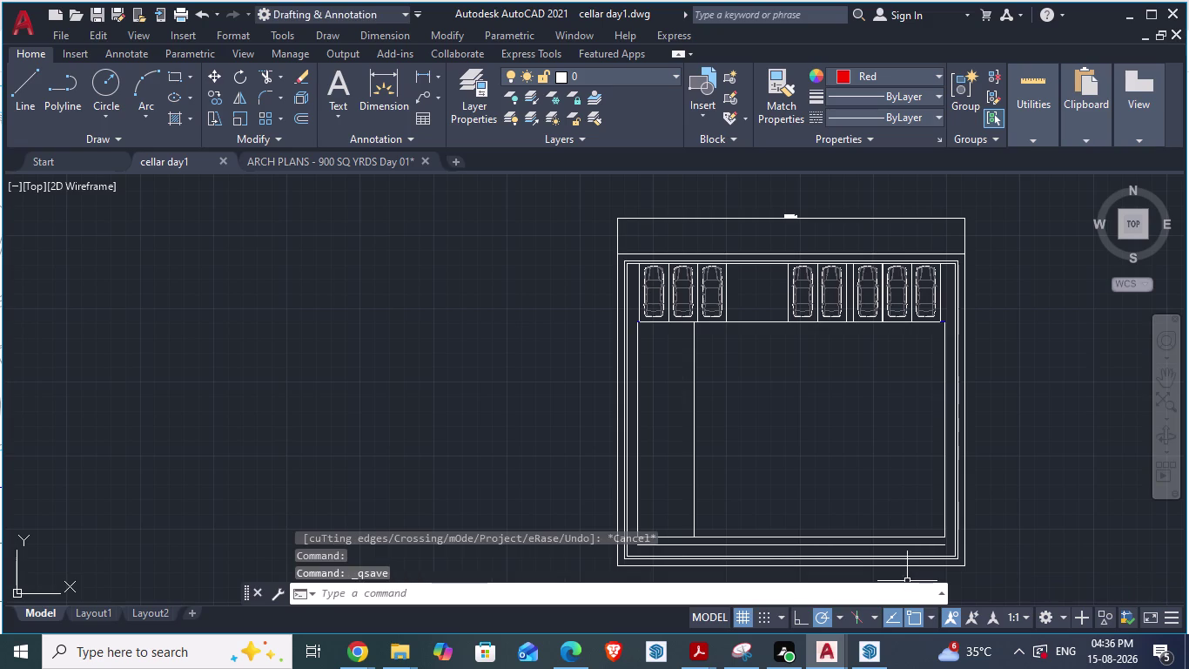
key(space)
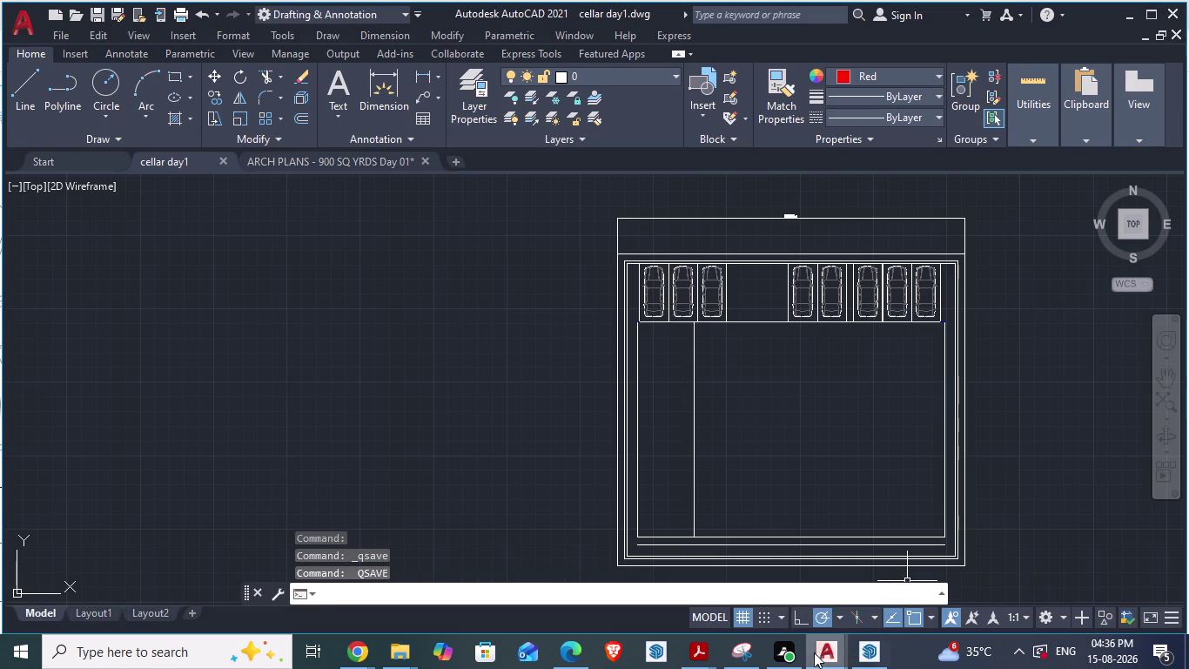